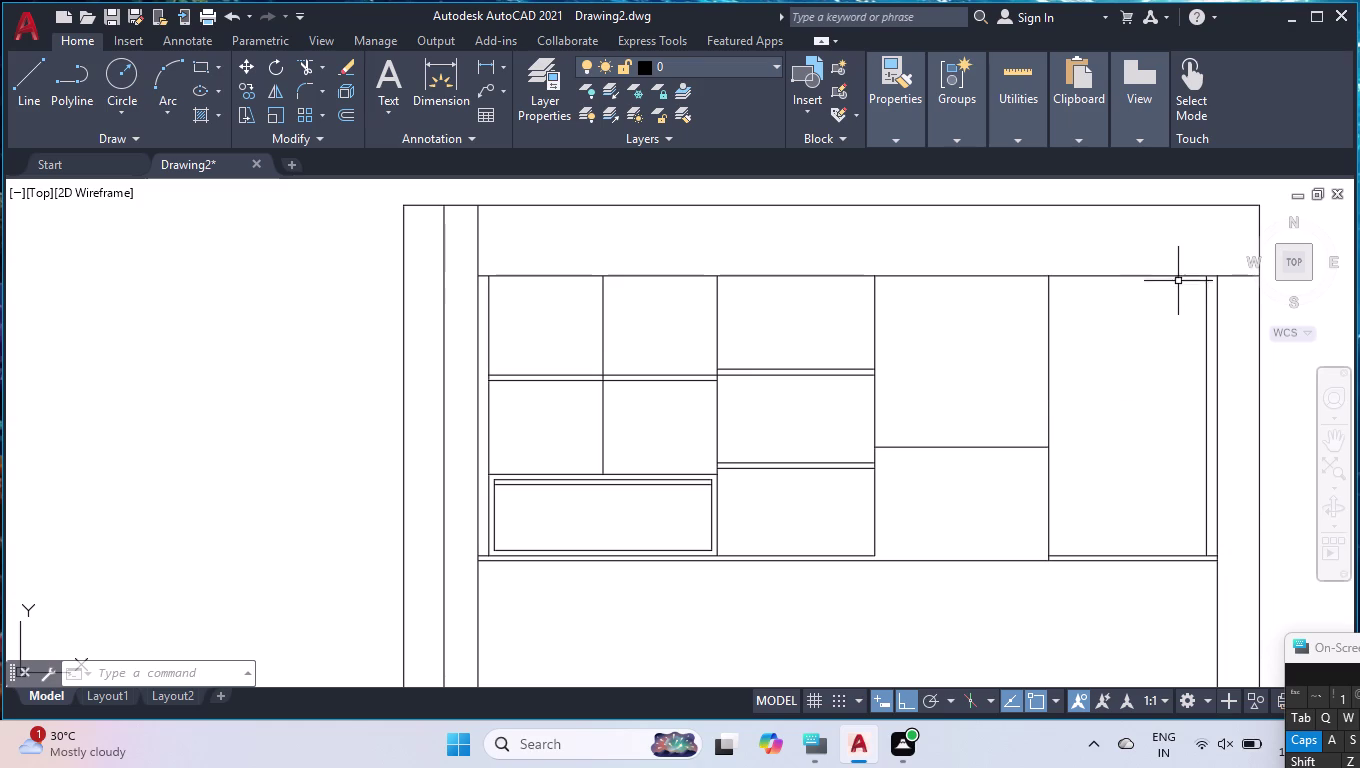
Split the right compartment's top line at a single point with BREAKATPOINT.
text(BR)
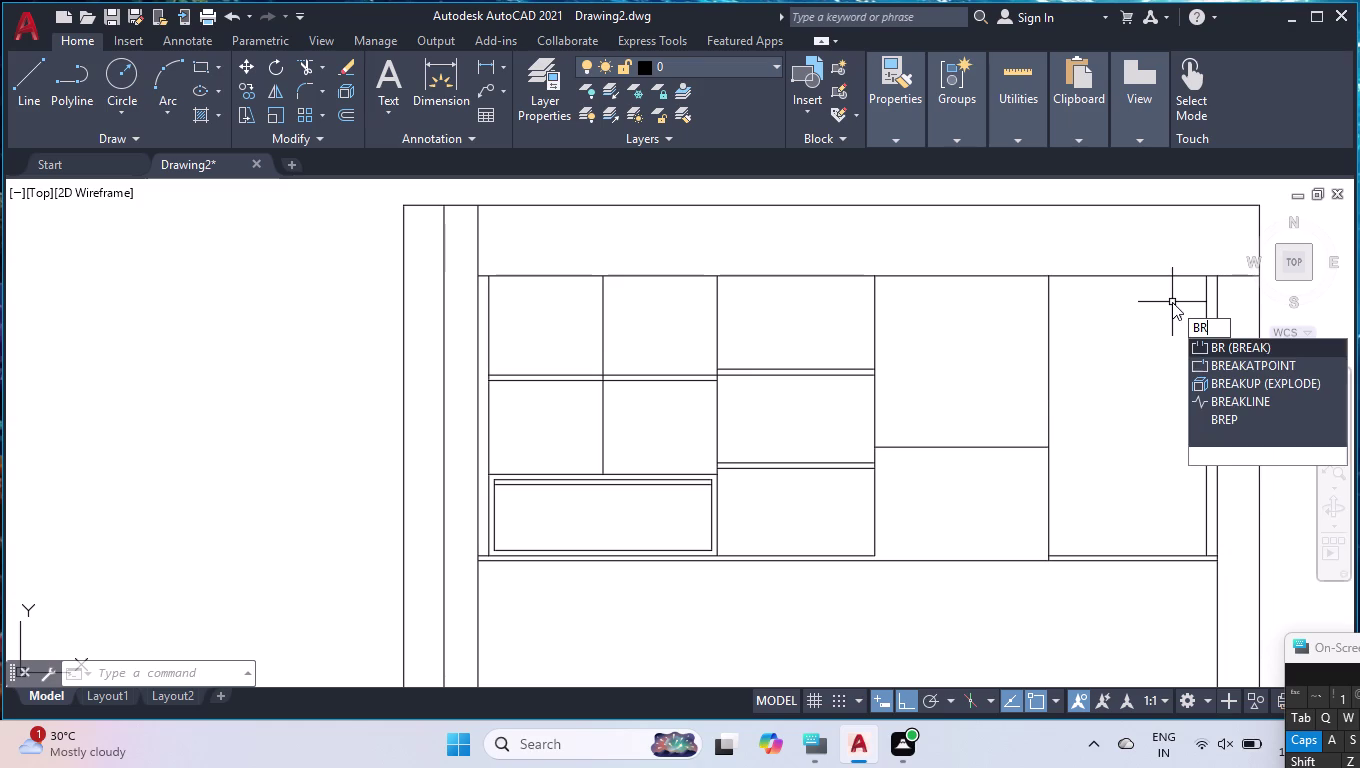
click(1199, 358)
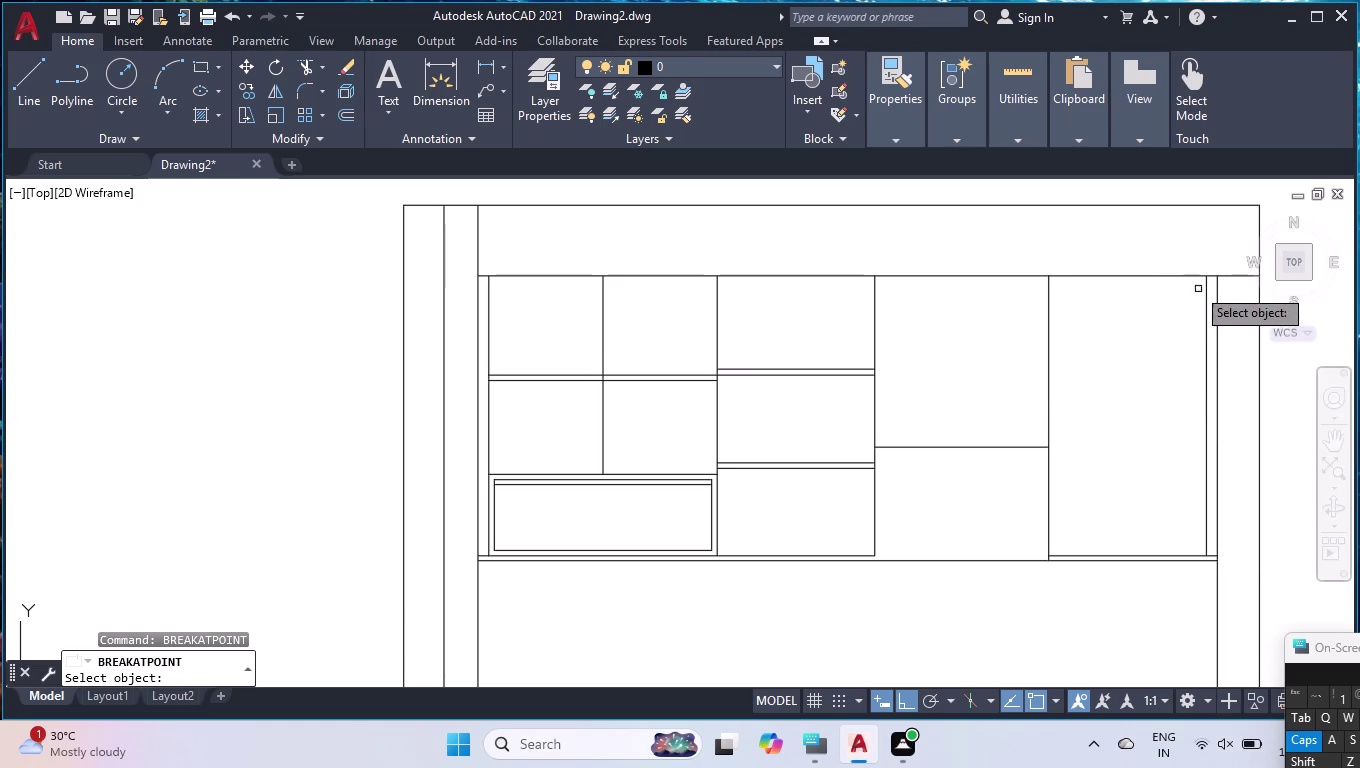
click(1193, 277)
click(1210, 273)
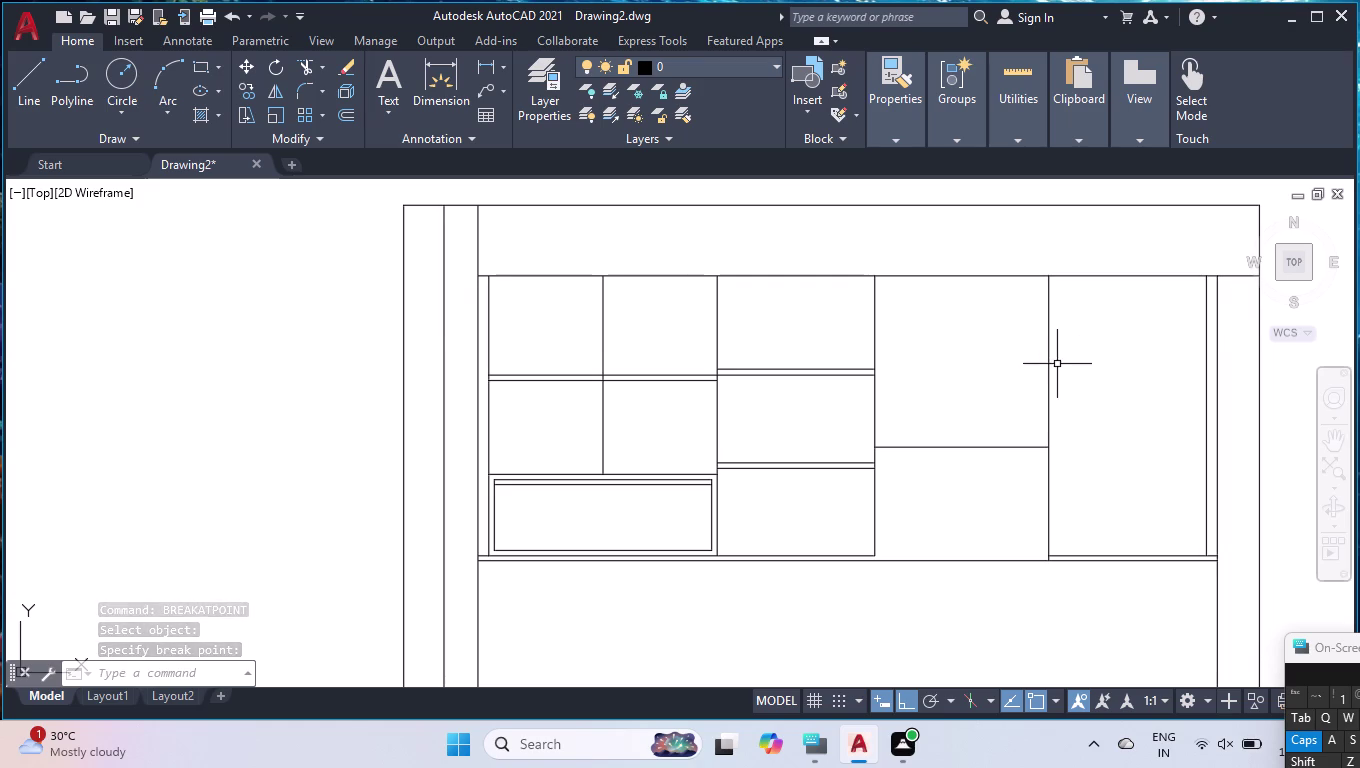
Split the compartment's right vertical line at its bottom corner.
key(space)
click(1190, 555)
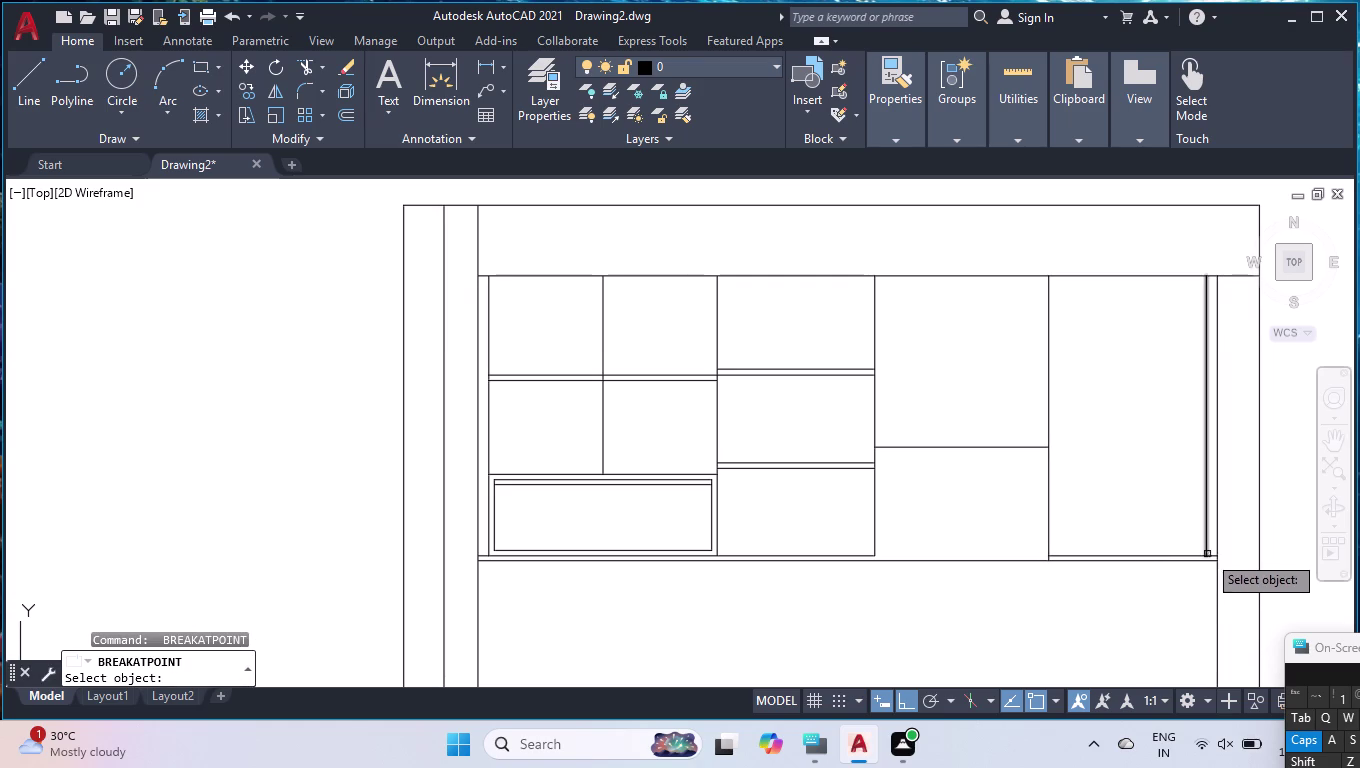
click(1185, 554)
click(1207, 557)
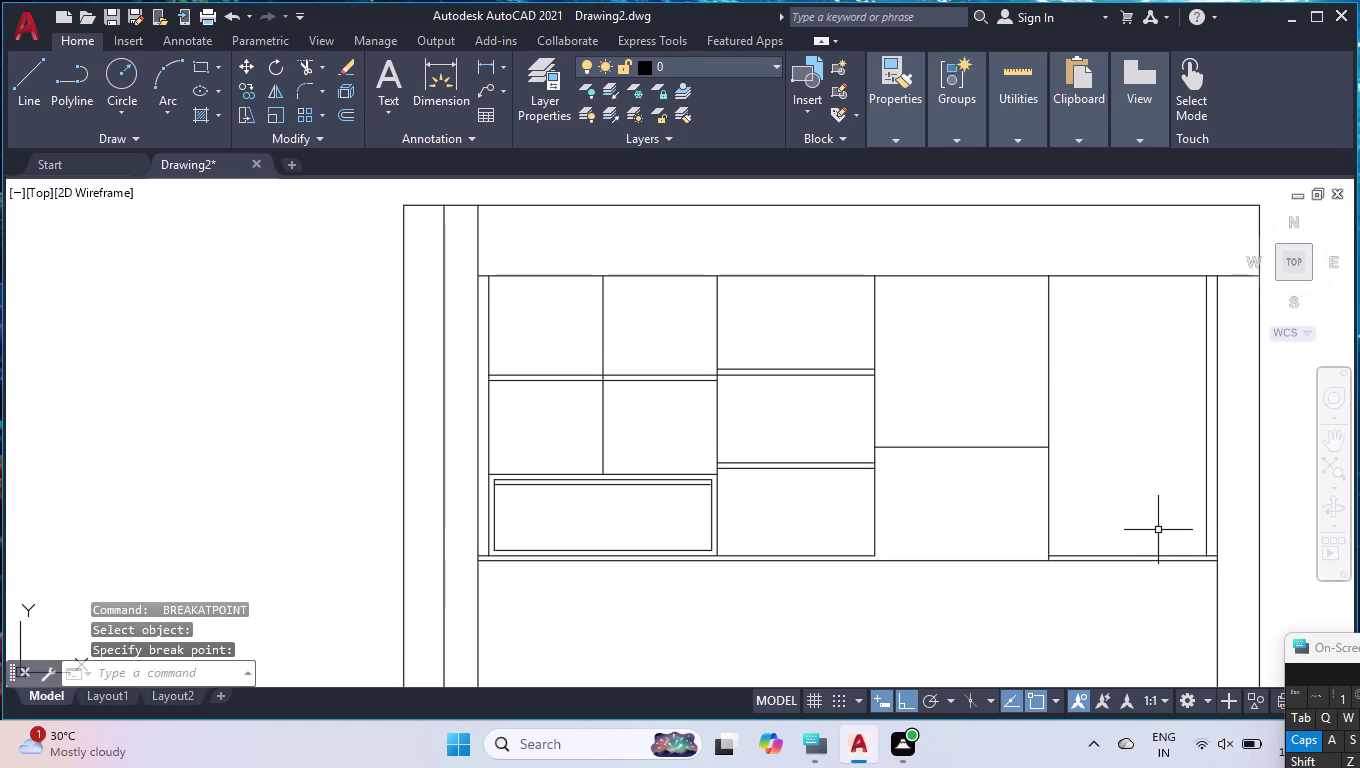
text(OFF)
key(Return)
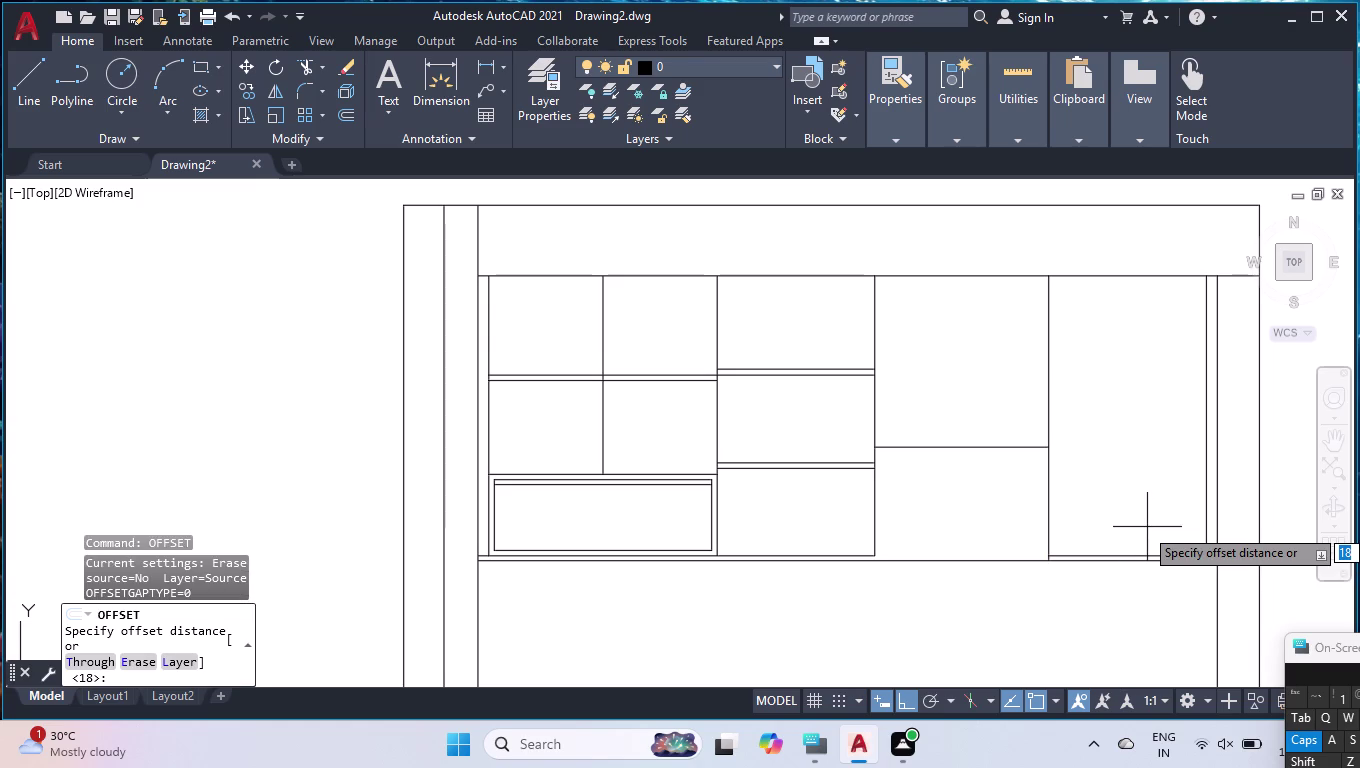
key(Escape)
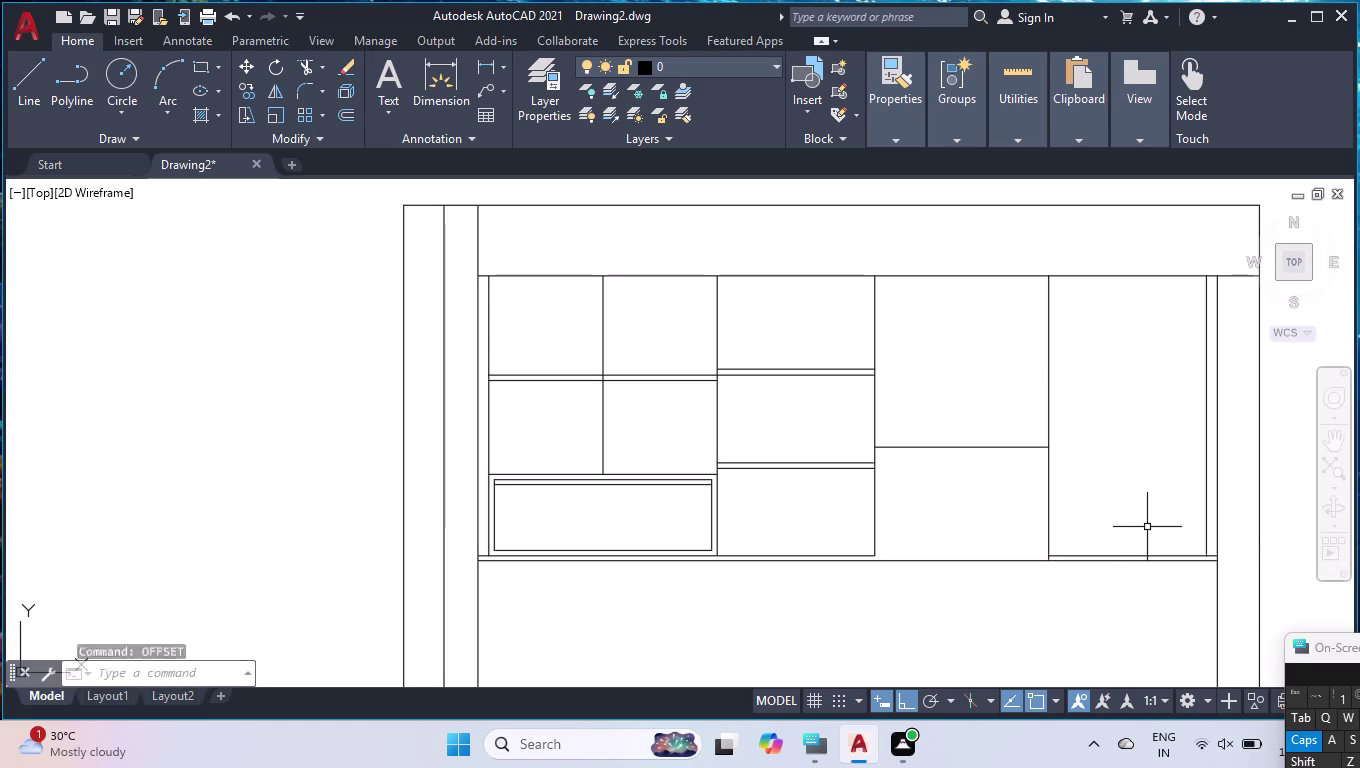
click(1134, 257)
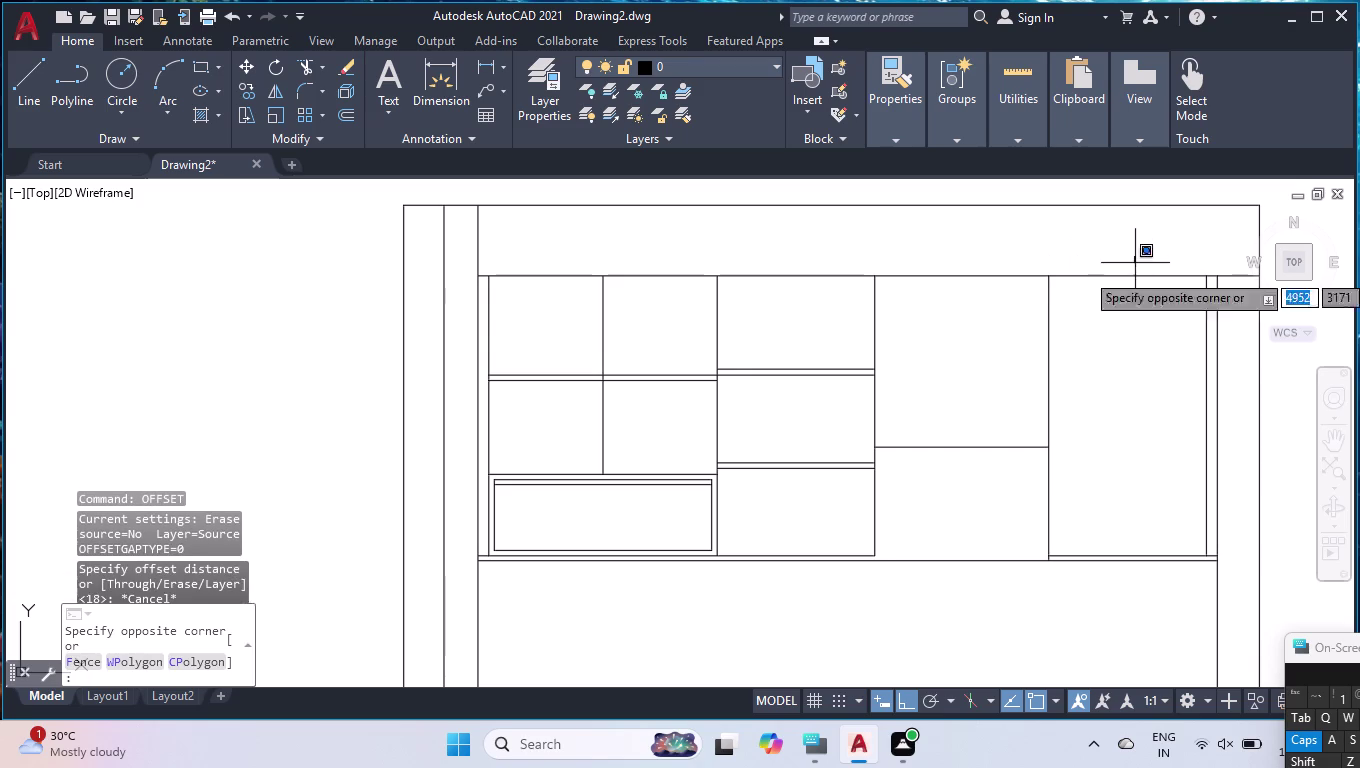
click(1077, 390)
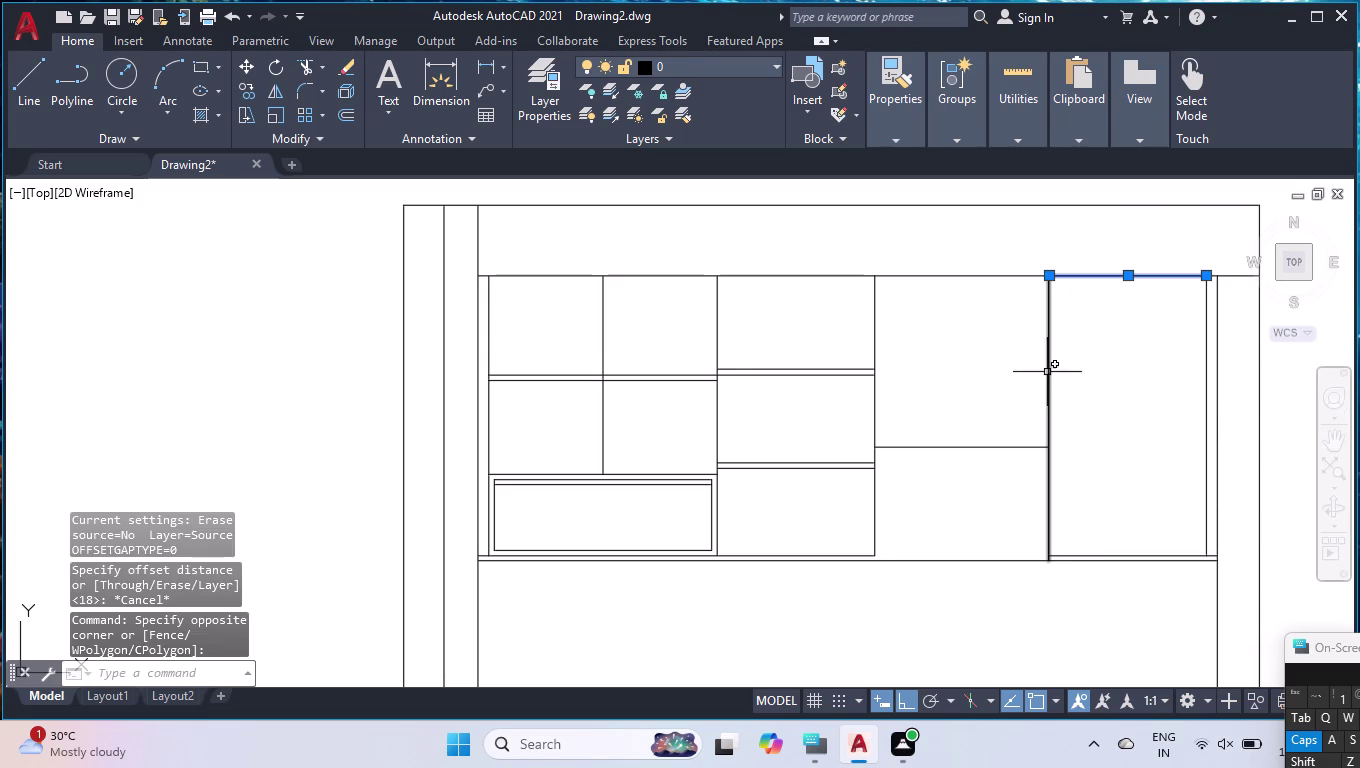
click(1049, 370)
click(1208, 358)
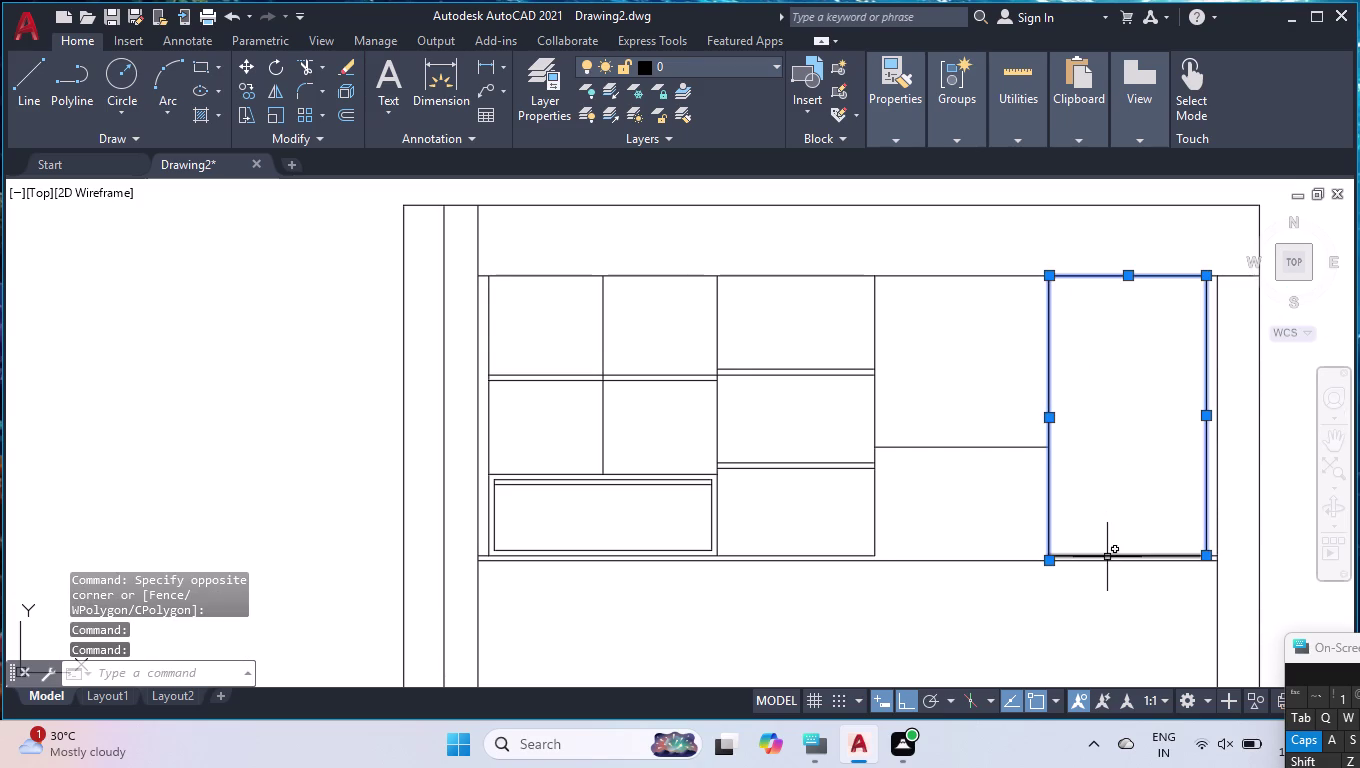
click(1107, 557)
scroll(up, 3)
scroll(down, 3)
scroll(up, 3)
scroll(down, 3)
scroll(down, 3)
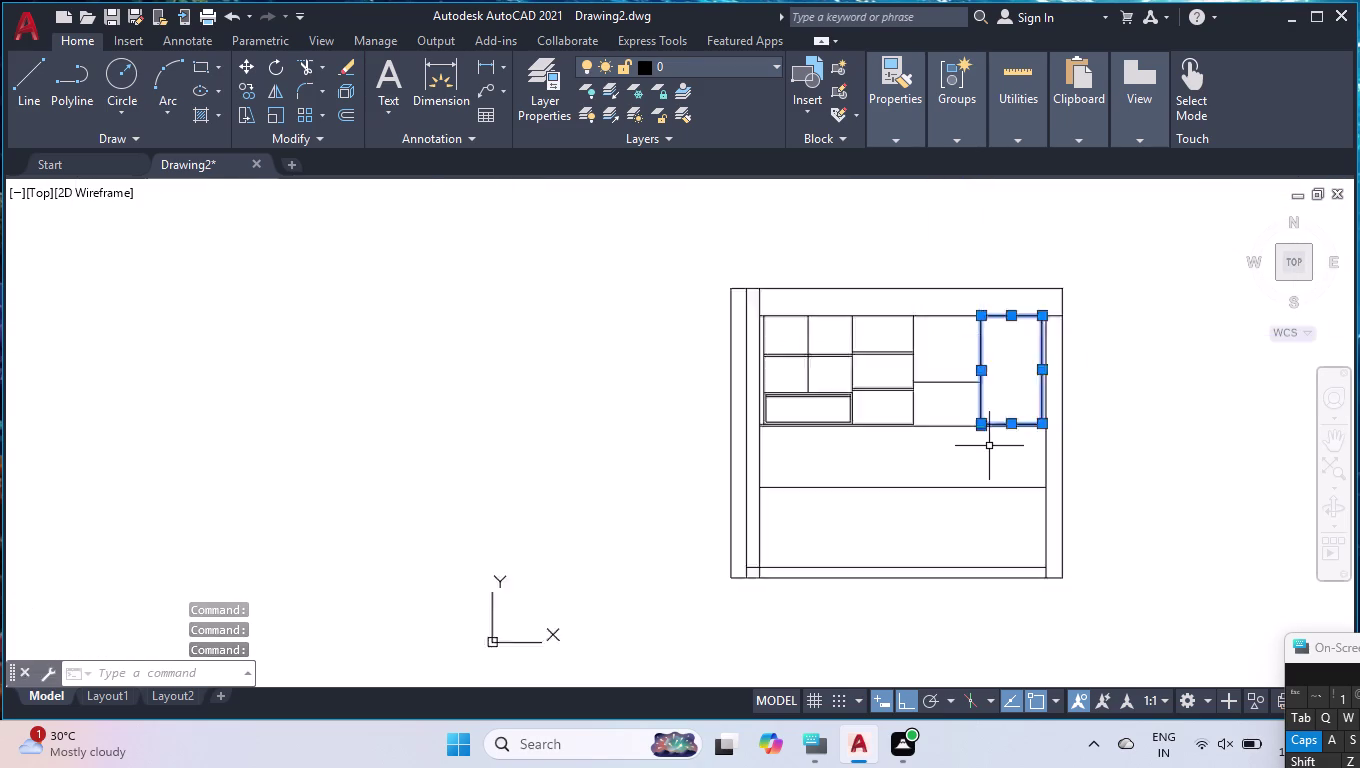
scroll(up, 3)
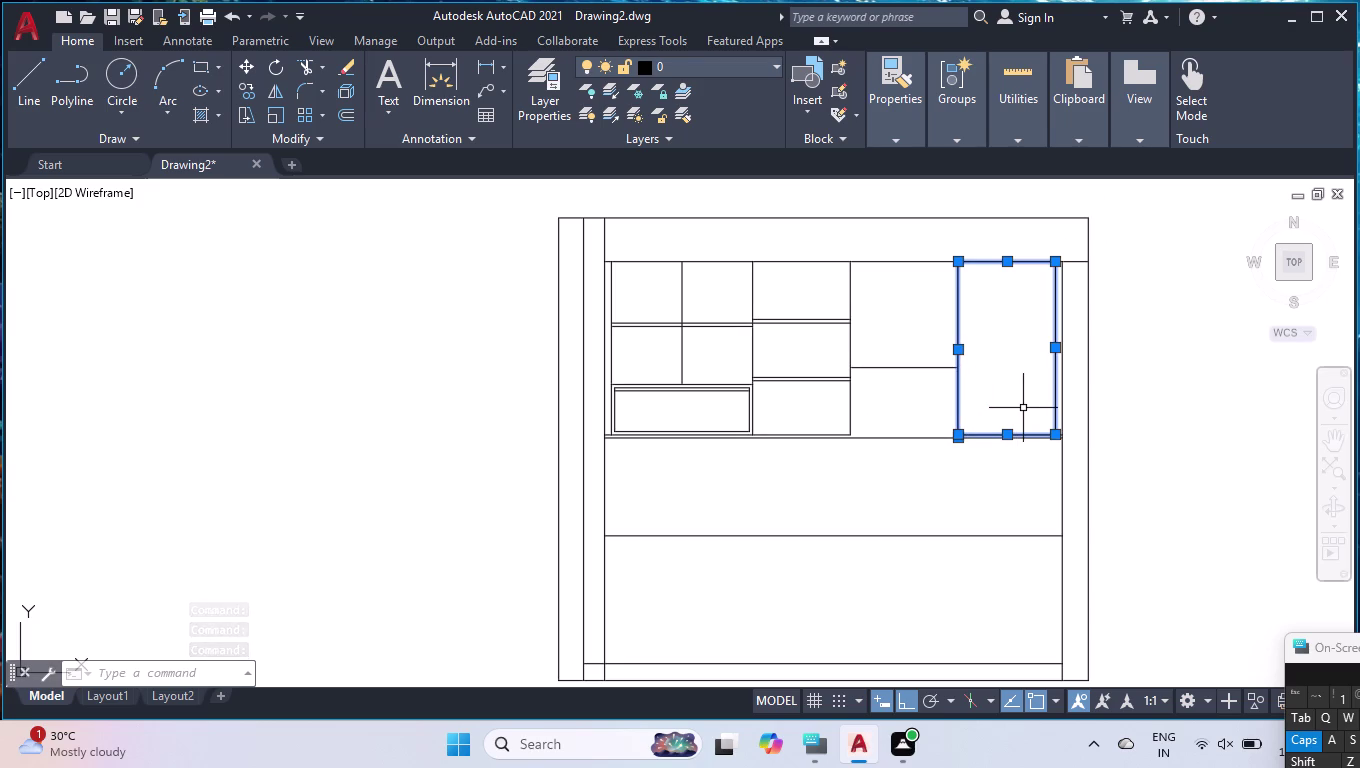
key(Escape)
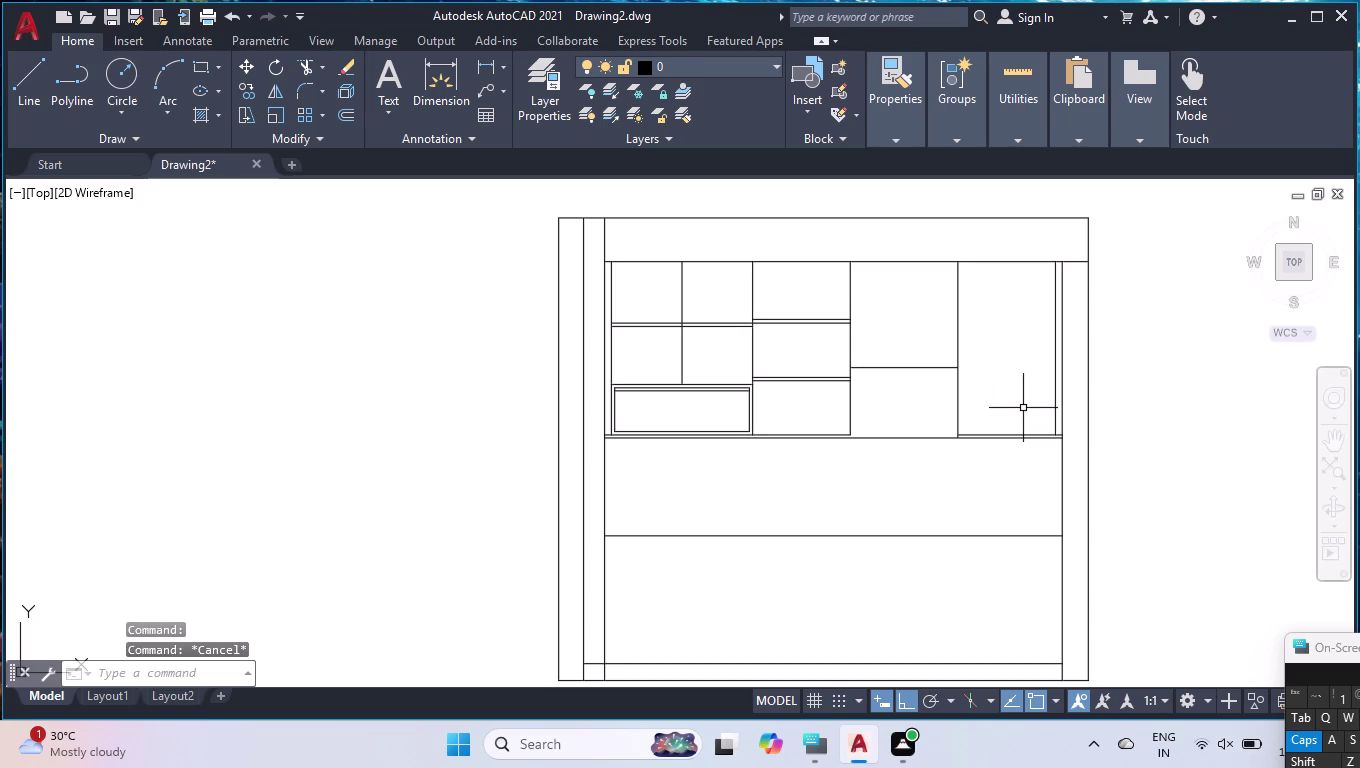
scroll(up, 3)
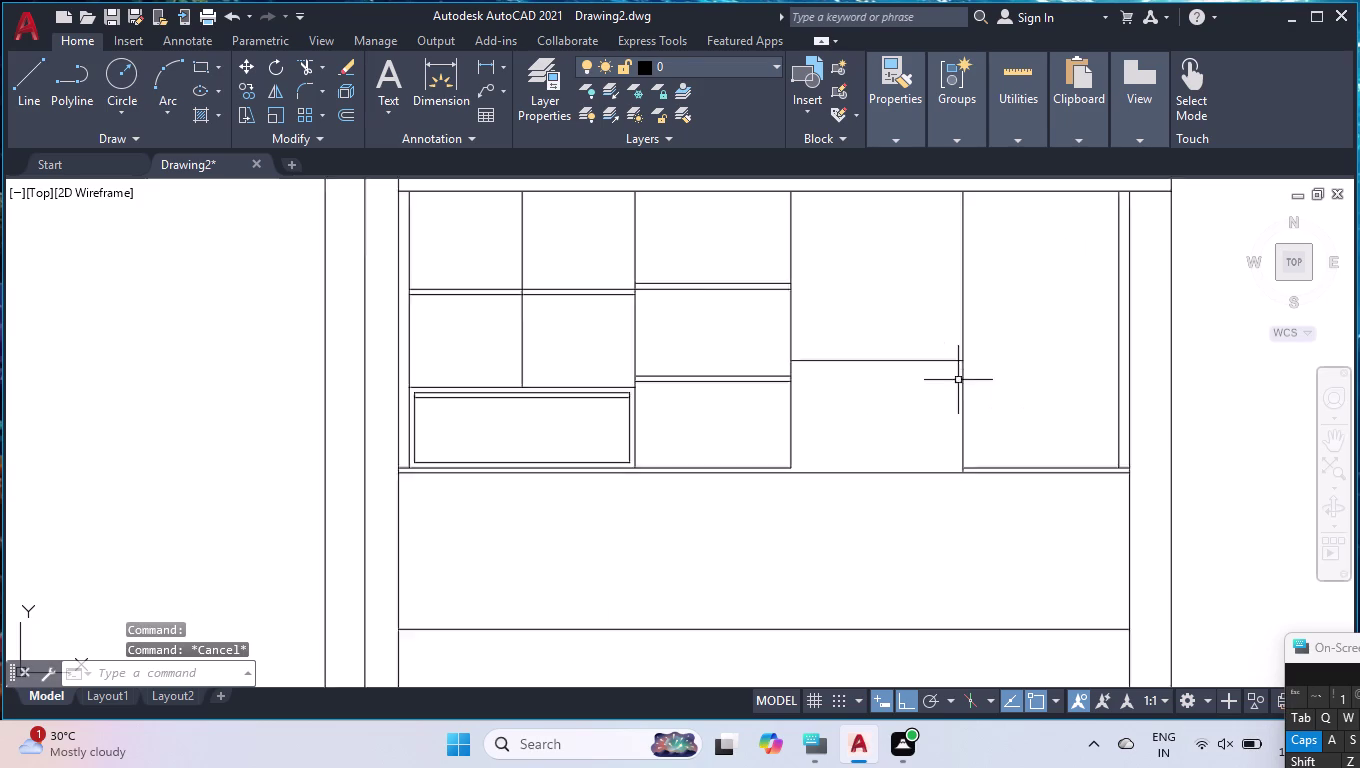
scroll(up, 3)
Break the compartment's left edge at the bottom corner, then undo the gap break.
text(B)
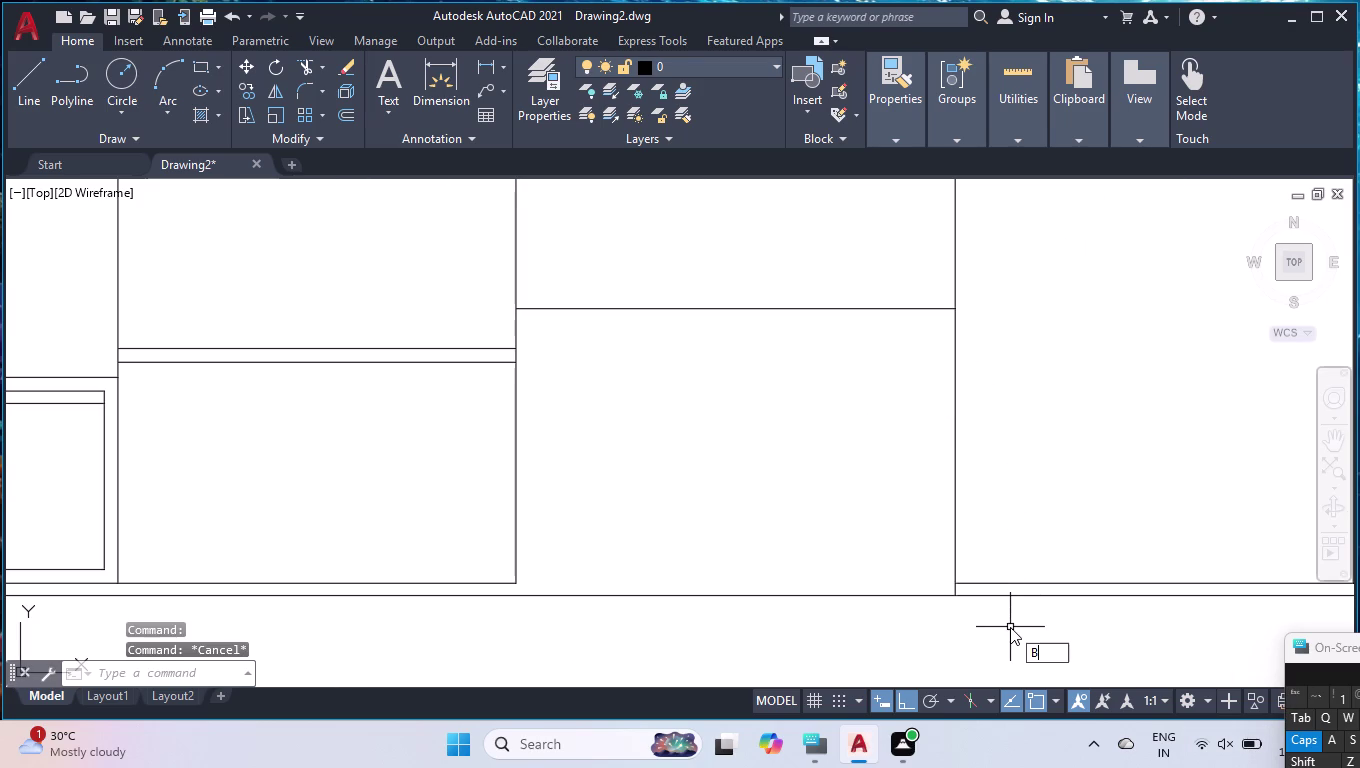
text(R)
key(Return)
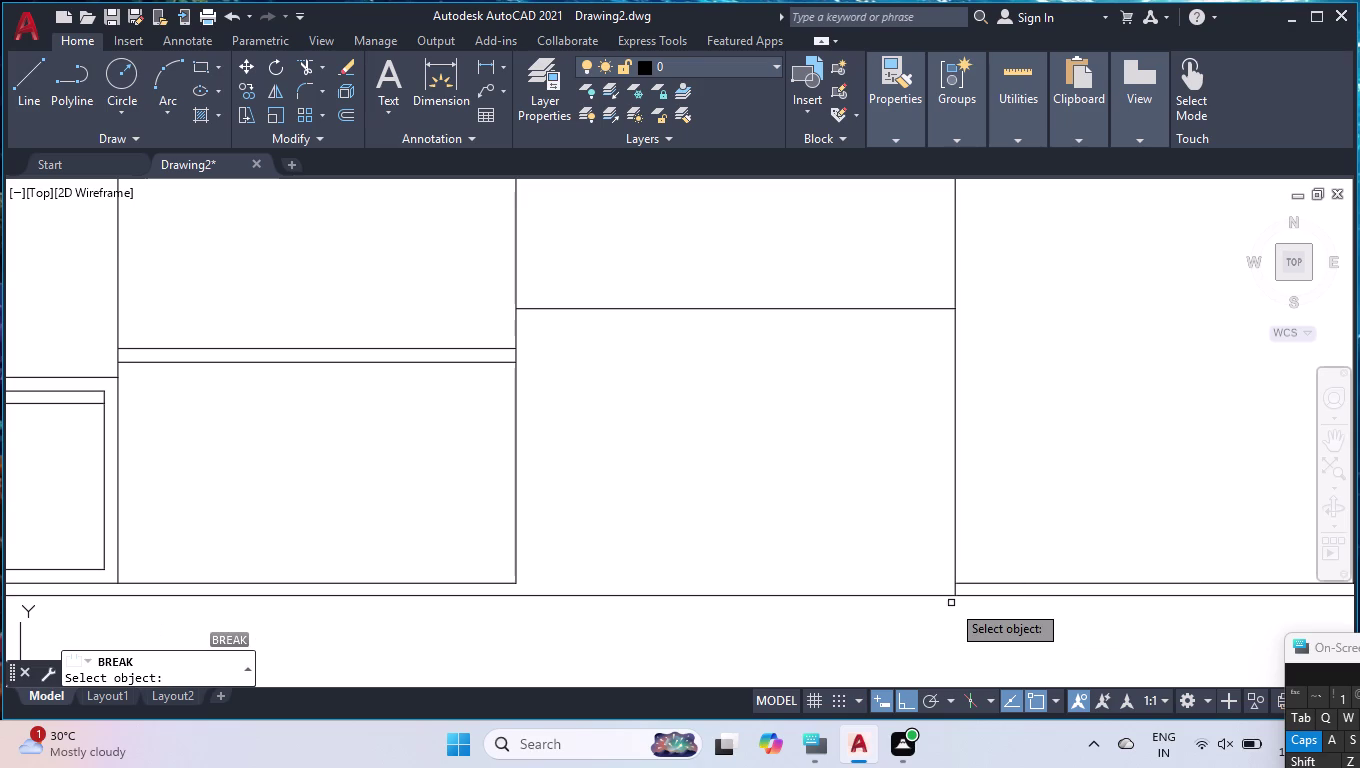
click(953, 553)
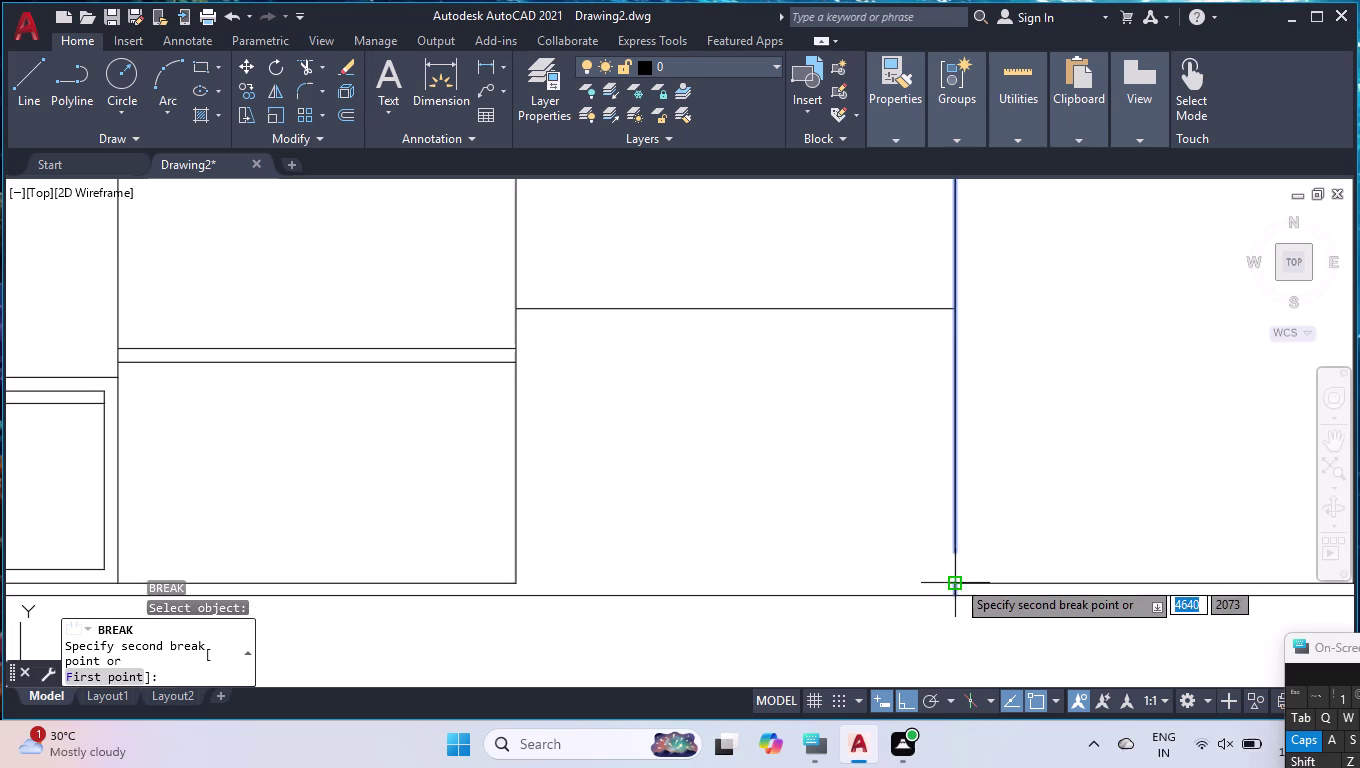
click(956, 579)
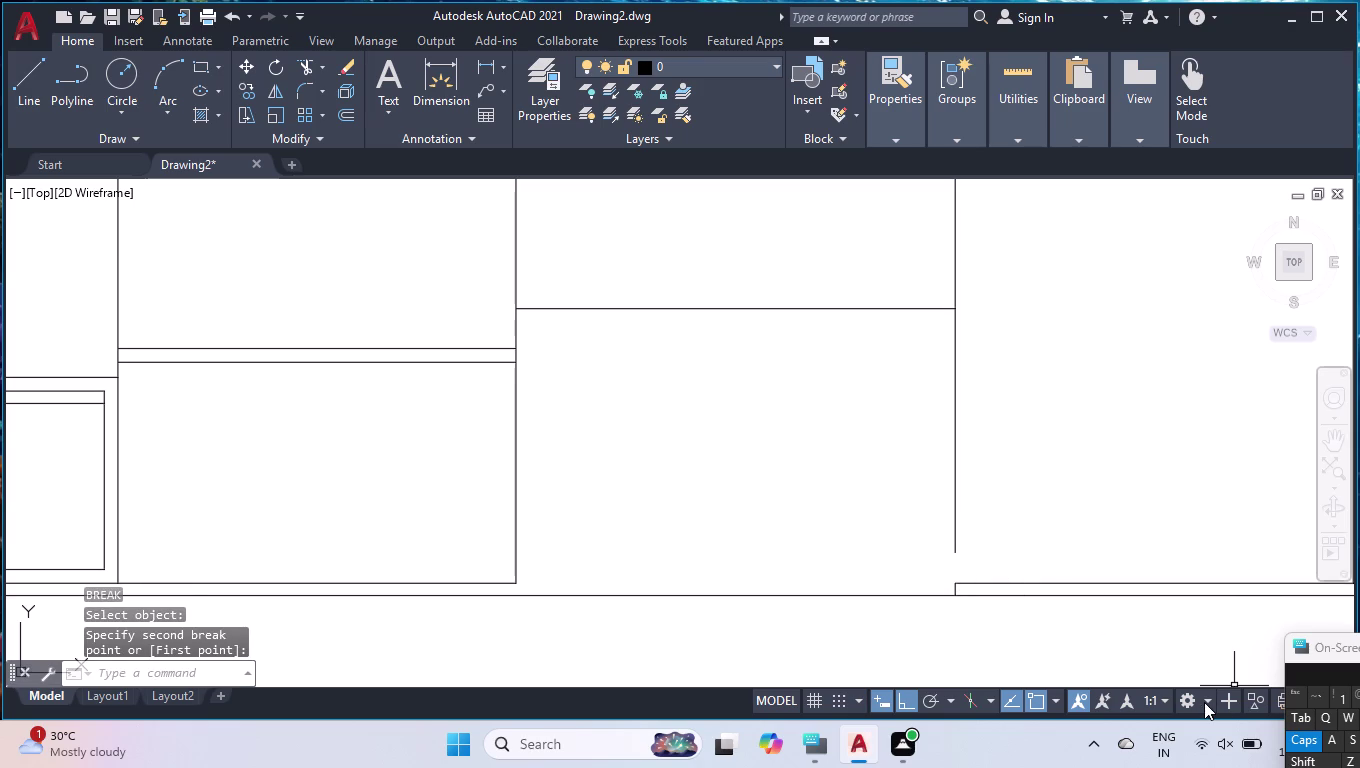
key(u)
key(Return)
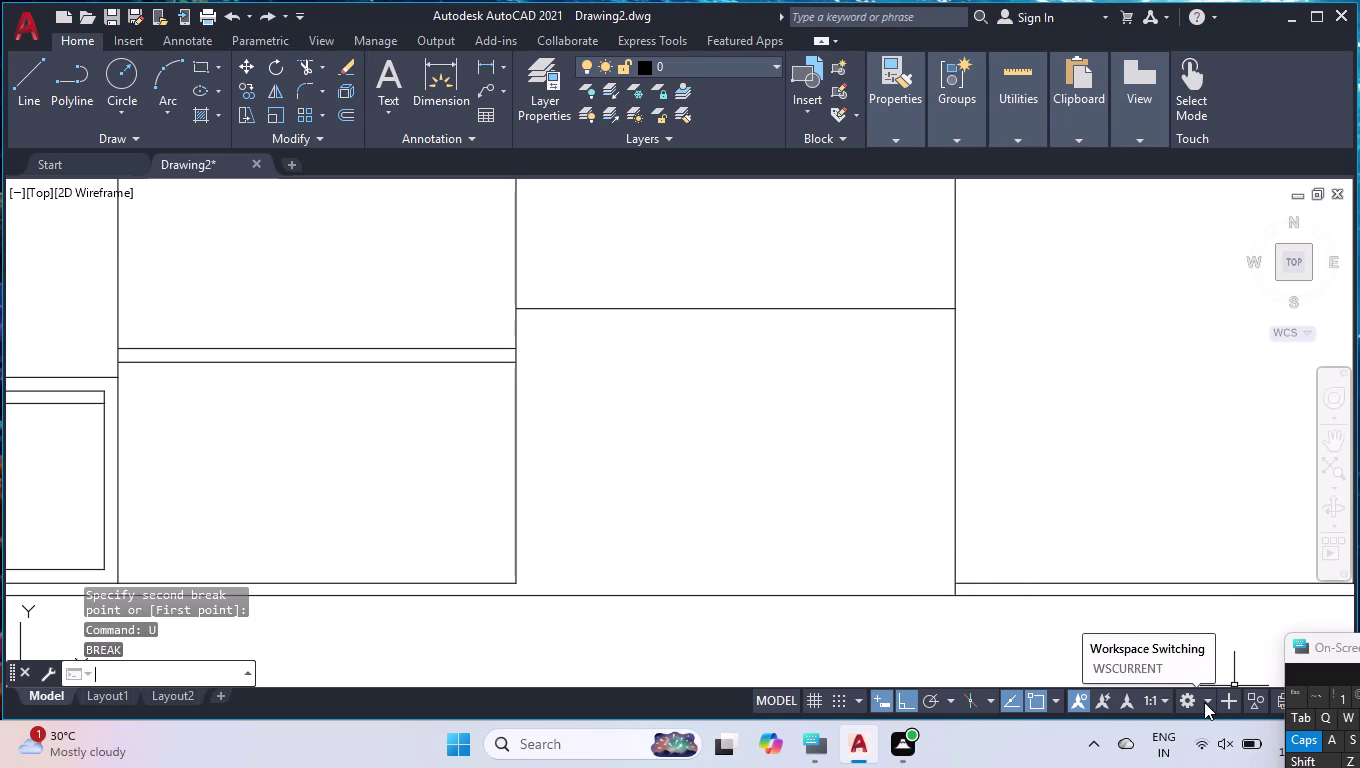
Split the left edge at its bottom corner using BREAKATPOINT.
text(BR)
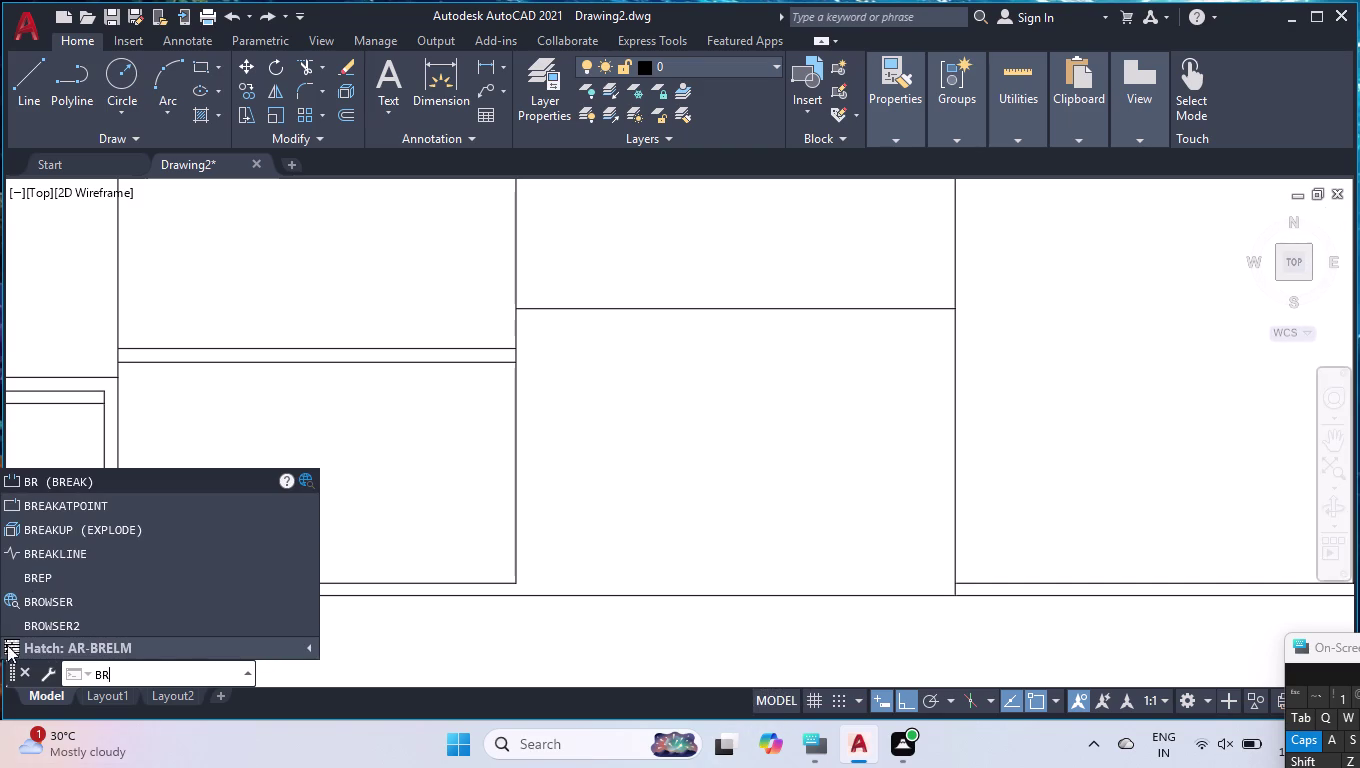
click(78, 509)
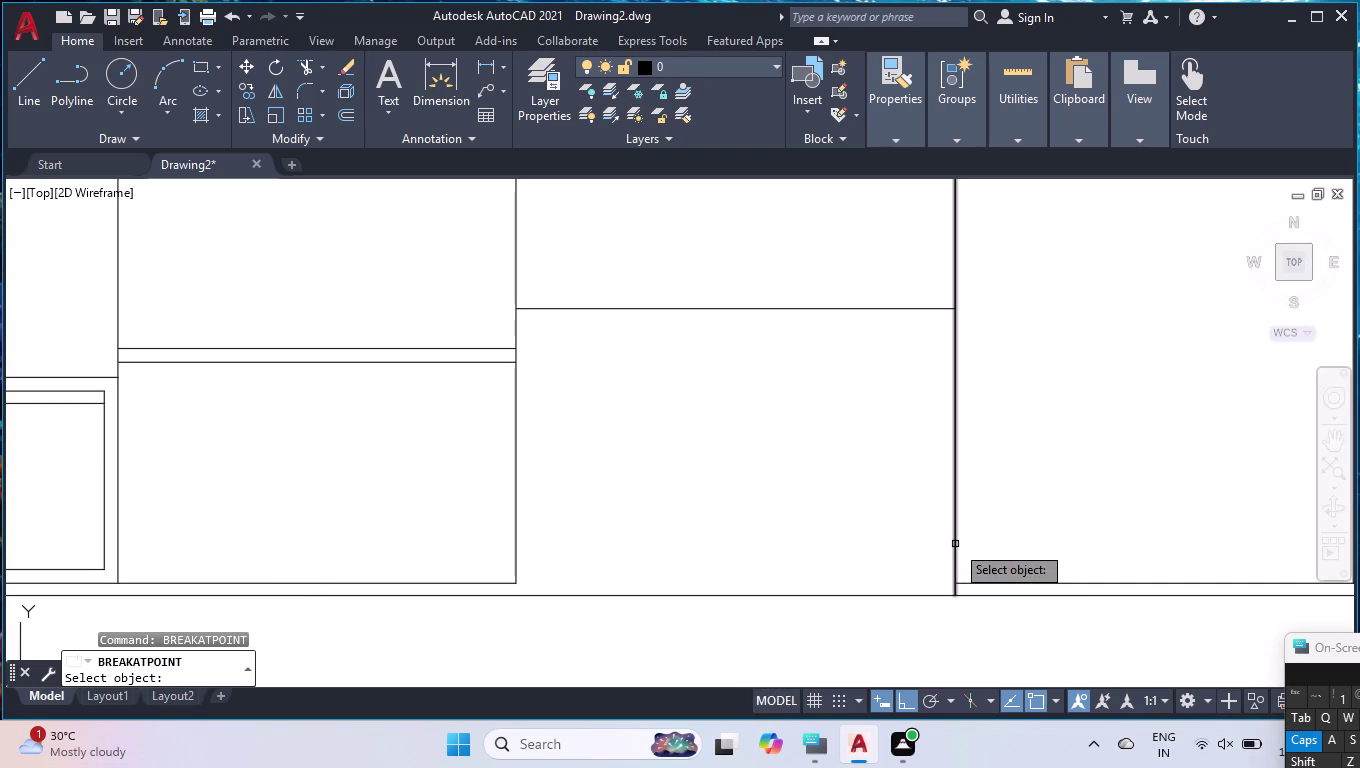
click(955, 544)
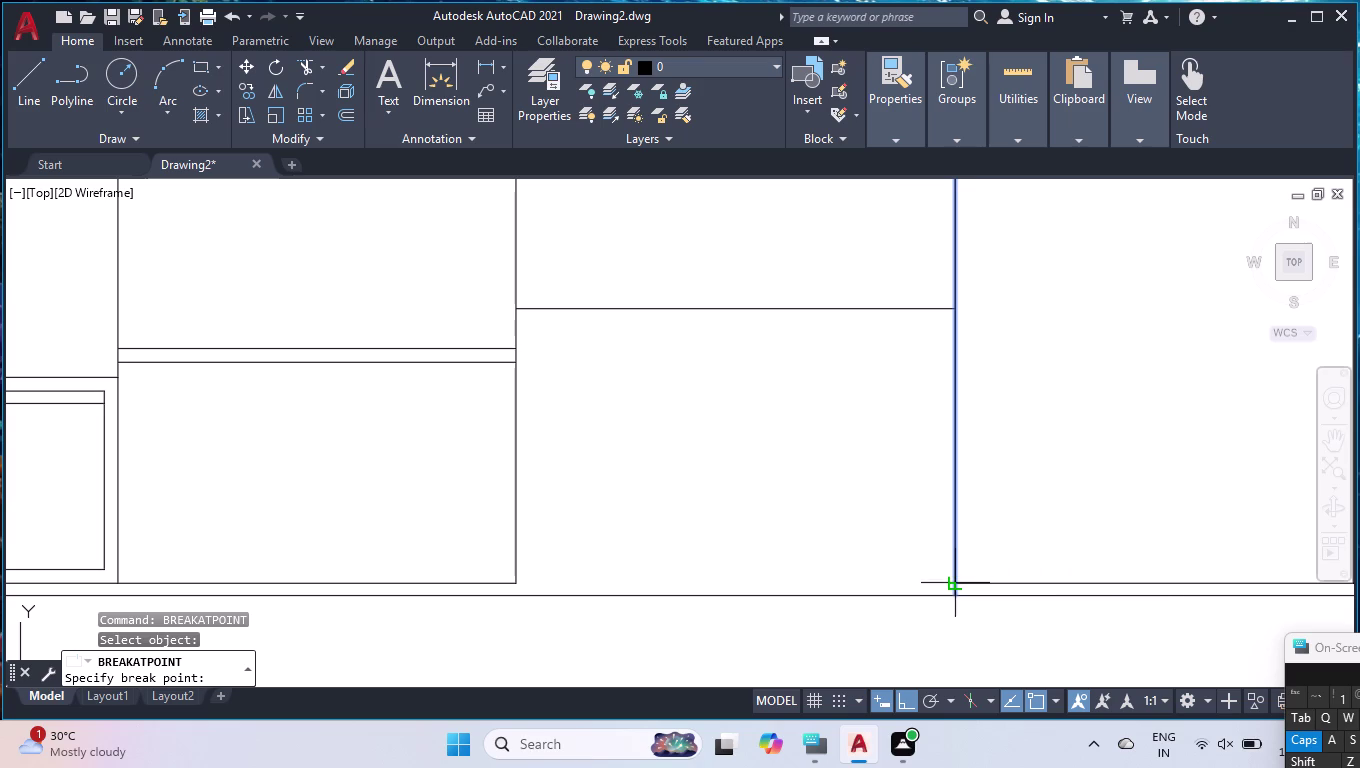
click(954, 578)
scroll(down, 3)
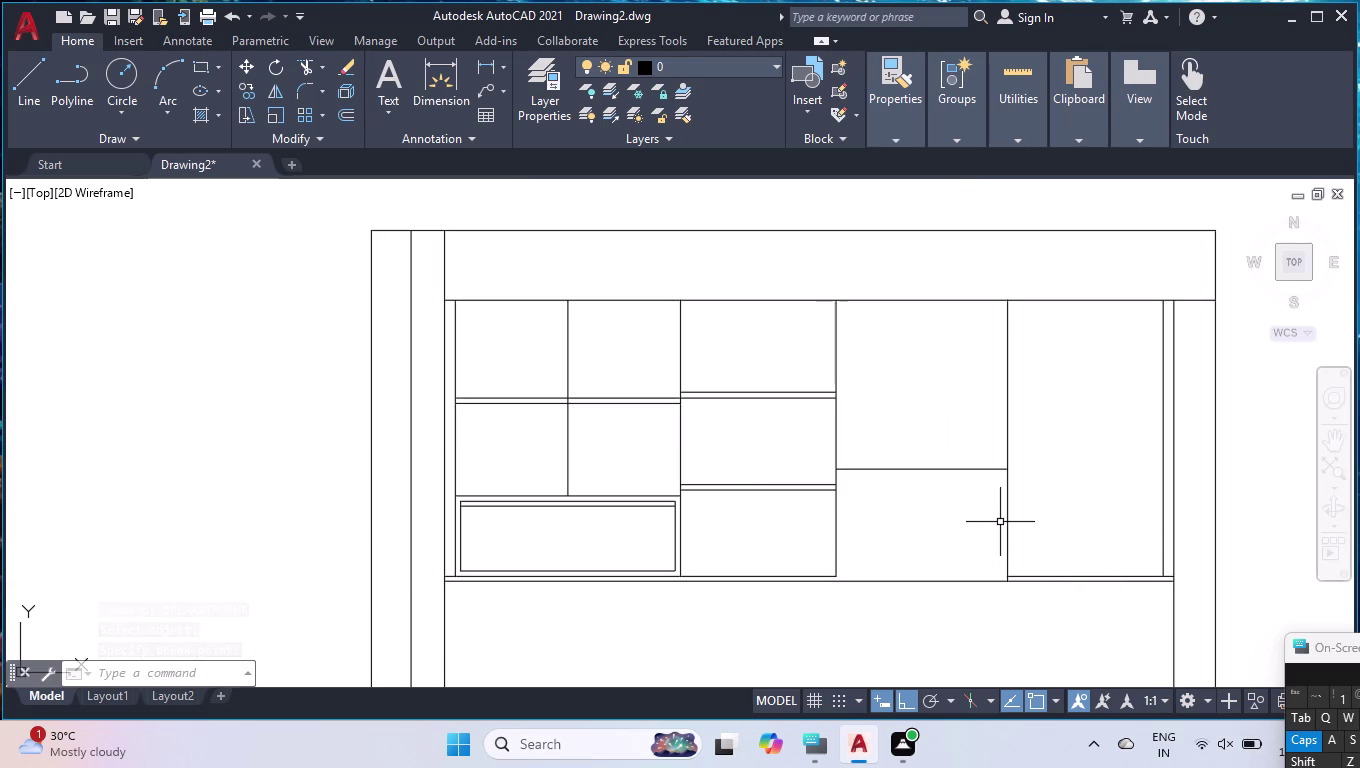
Start JOIN after fixing a mistyped command and pick the first compartment edges.
text(OFF)
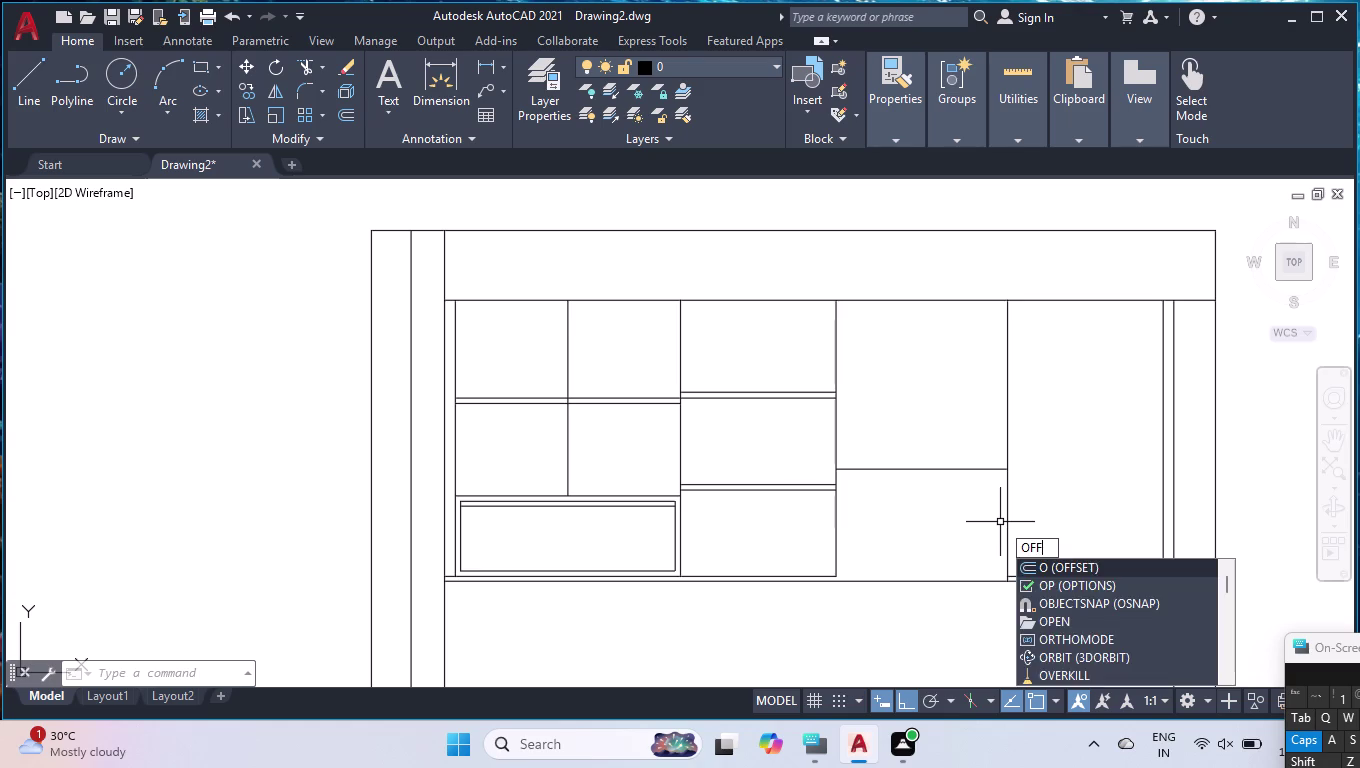
key(BackSpace)
key(BackSpace)
key(BackSpace)
key(j)
key(BackSpace)
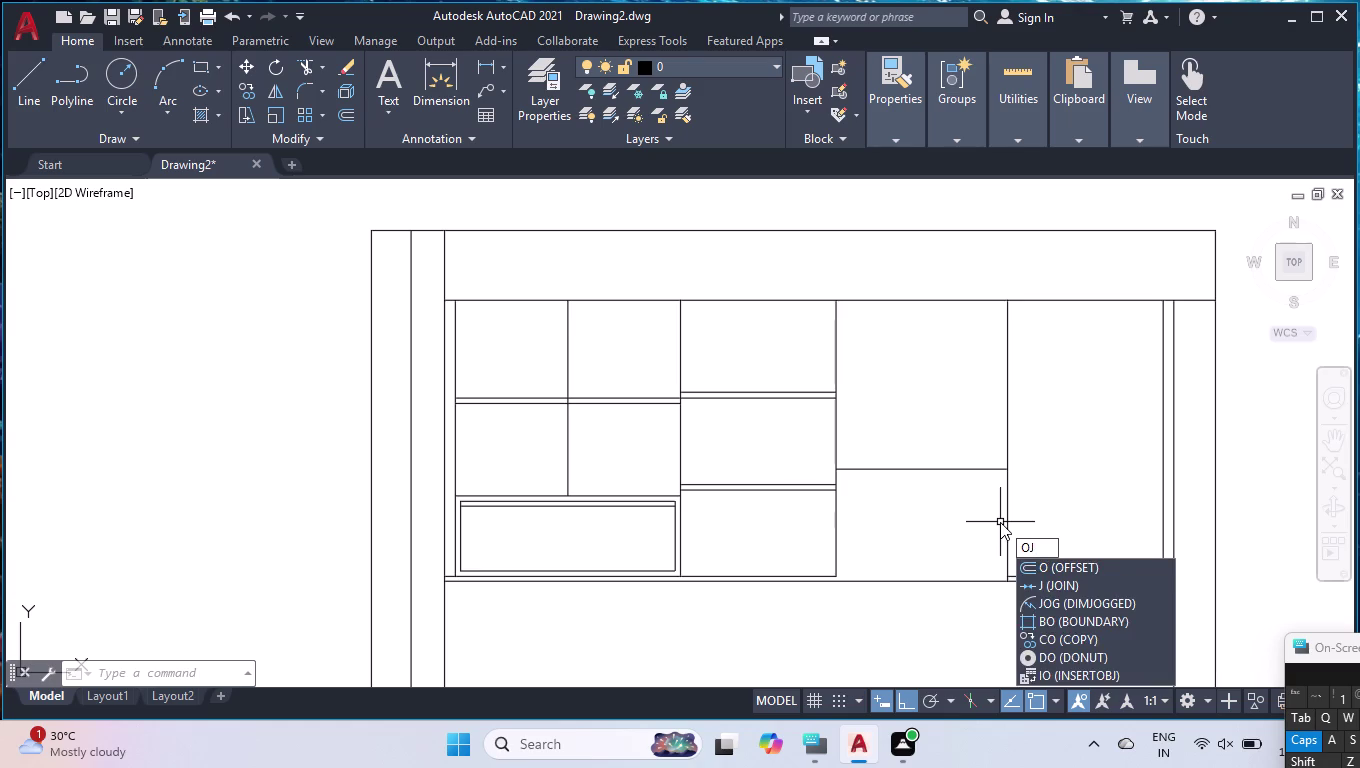
key(BackSpace)
key(j)
key(Return)
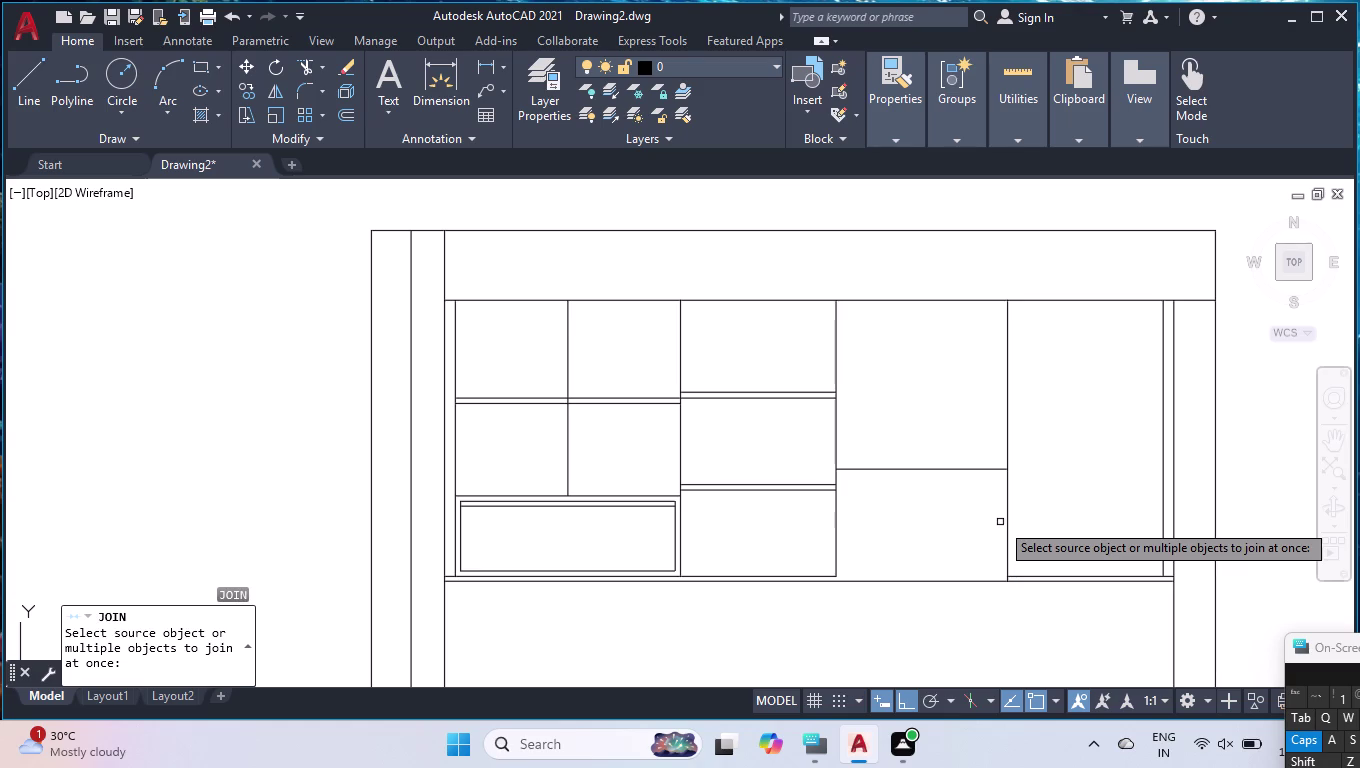
click(1010, 335)
click(1075, 286)
click(1078, 339)
Add the top and bottom edges and merge all four into one polyline.
click(1133, 278)
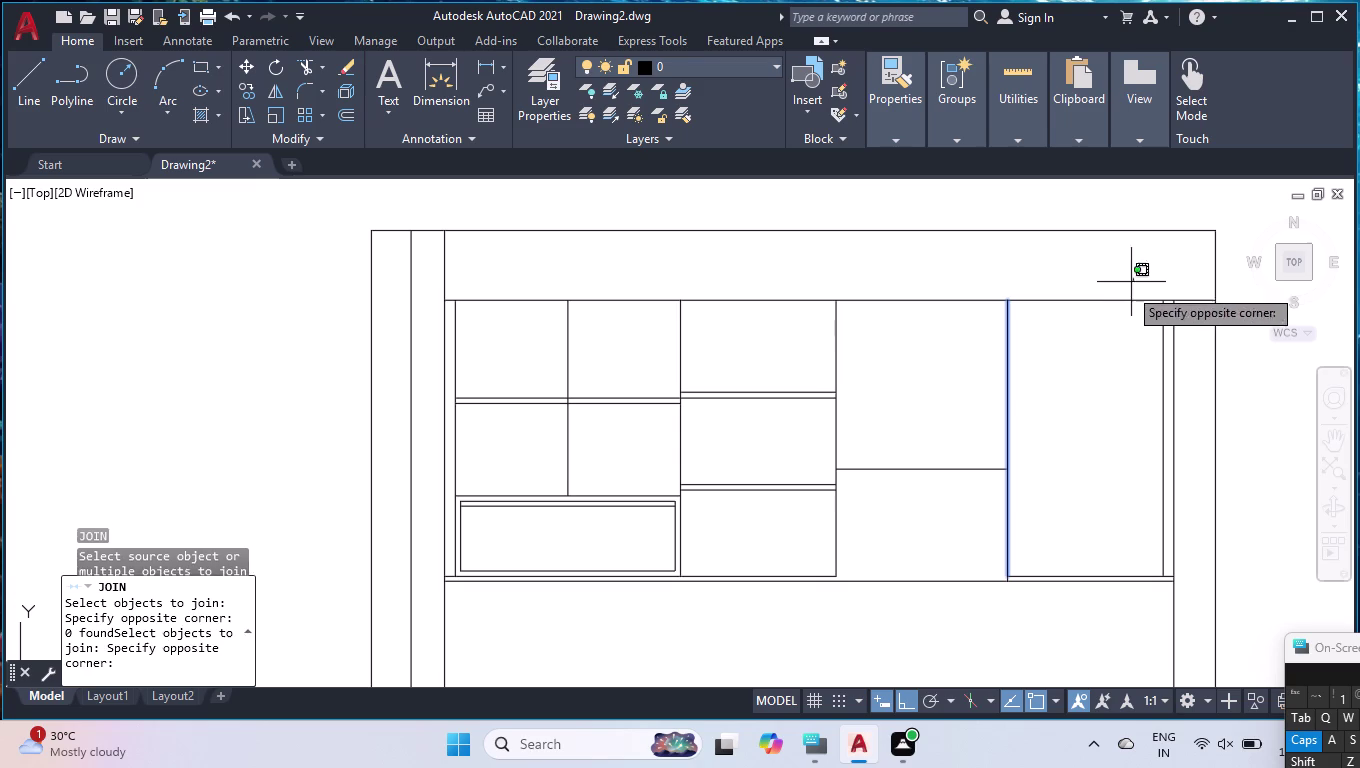
click(1093, 333)
click(1164, 368)
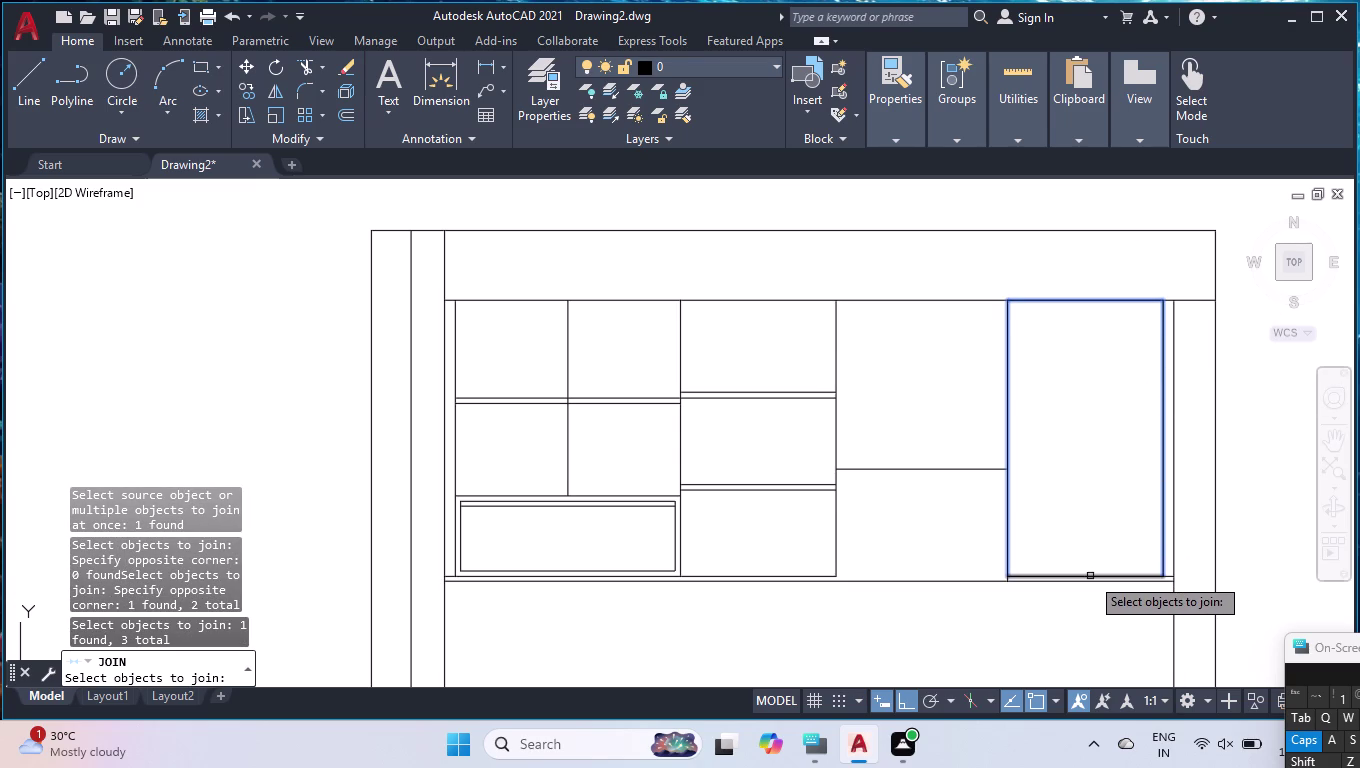
click(1090, 576)
key(Return)
text(O)
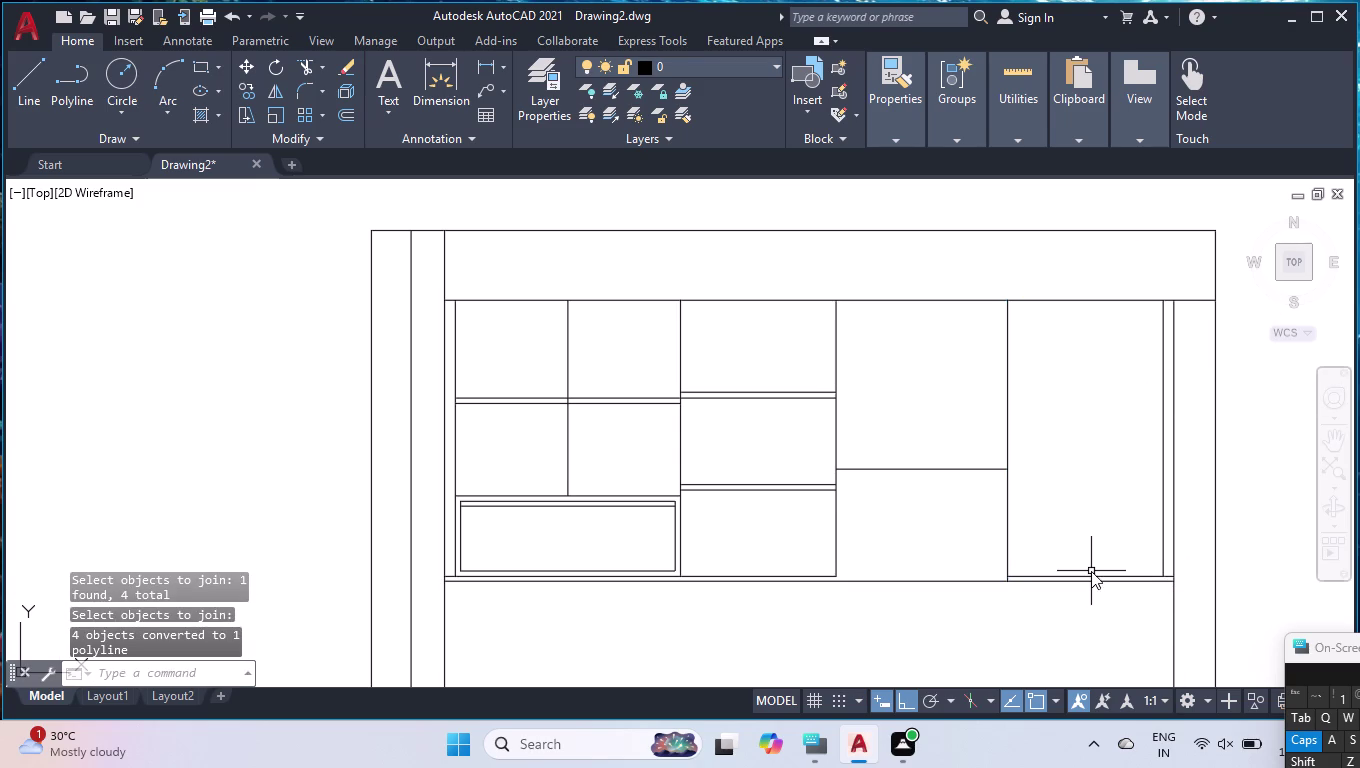
text(FF40)
key(BackSpace)
Offset the joined compartment polyline 40 units inward to create an inner outline.
key(BackSpace)
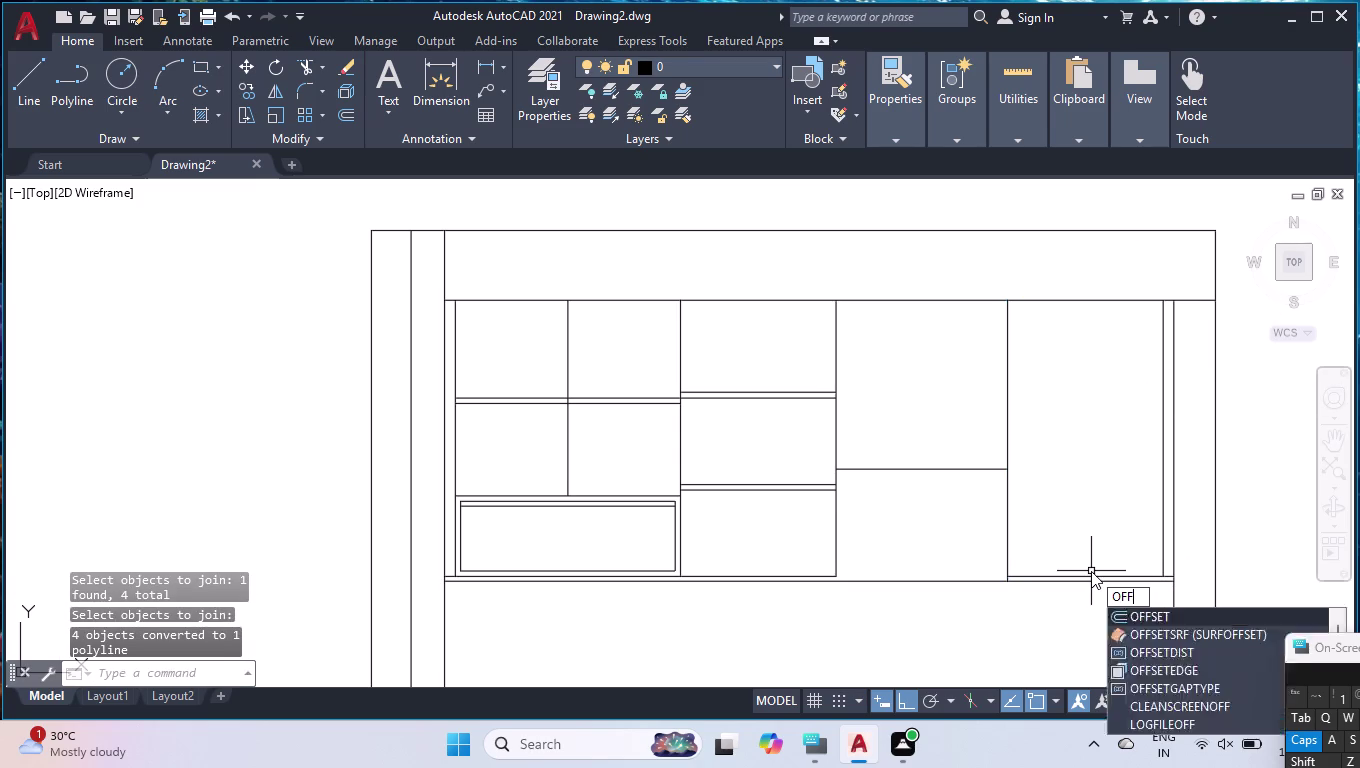
key(Return)
text(O)
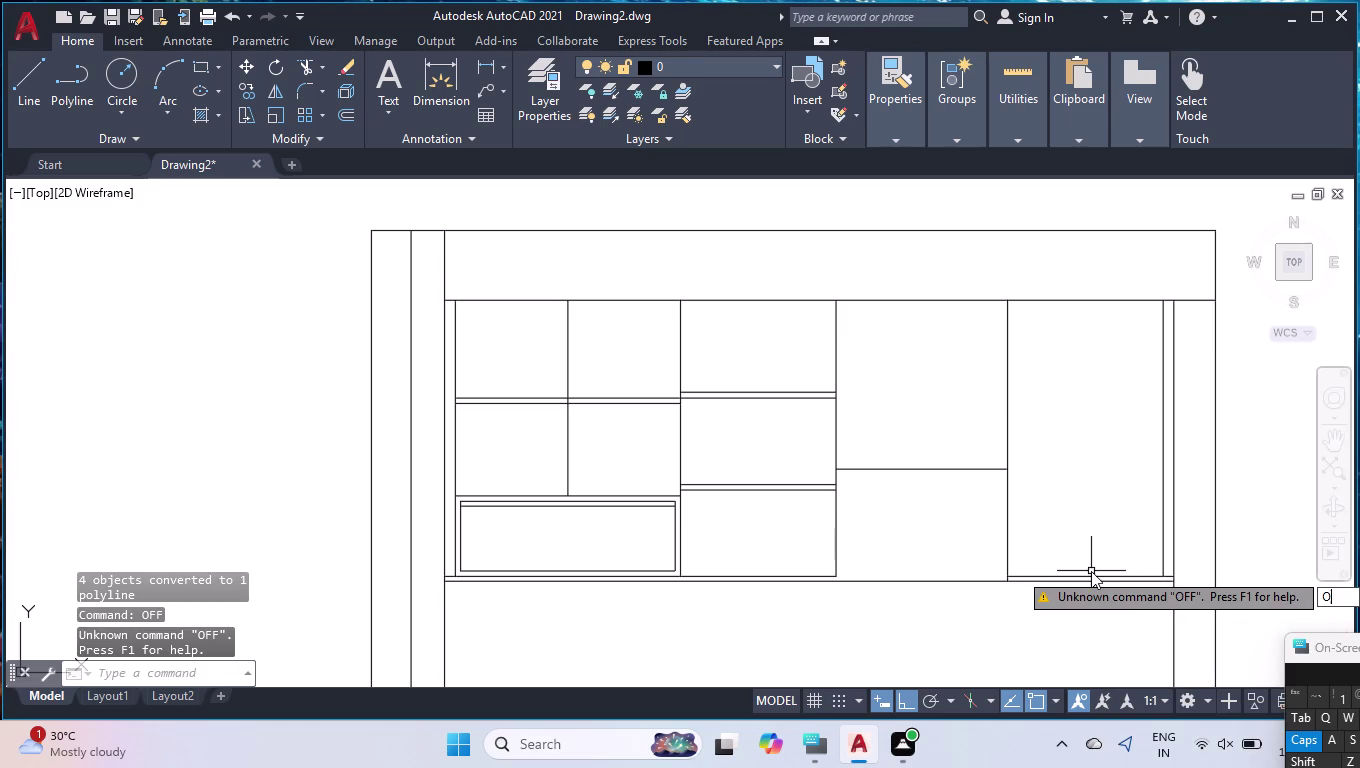
text(FF)
key(Return)
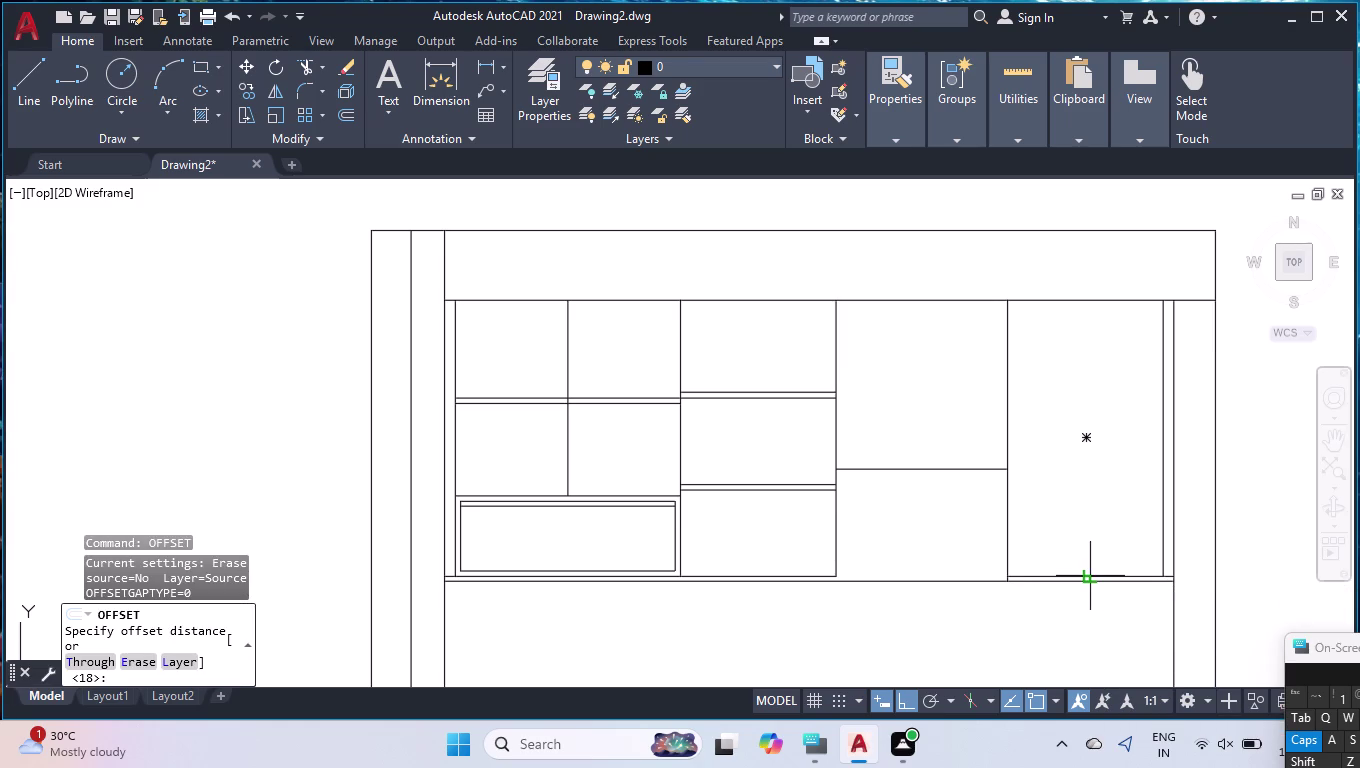
text(40)
key(Return)
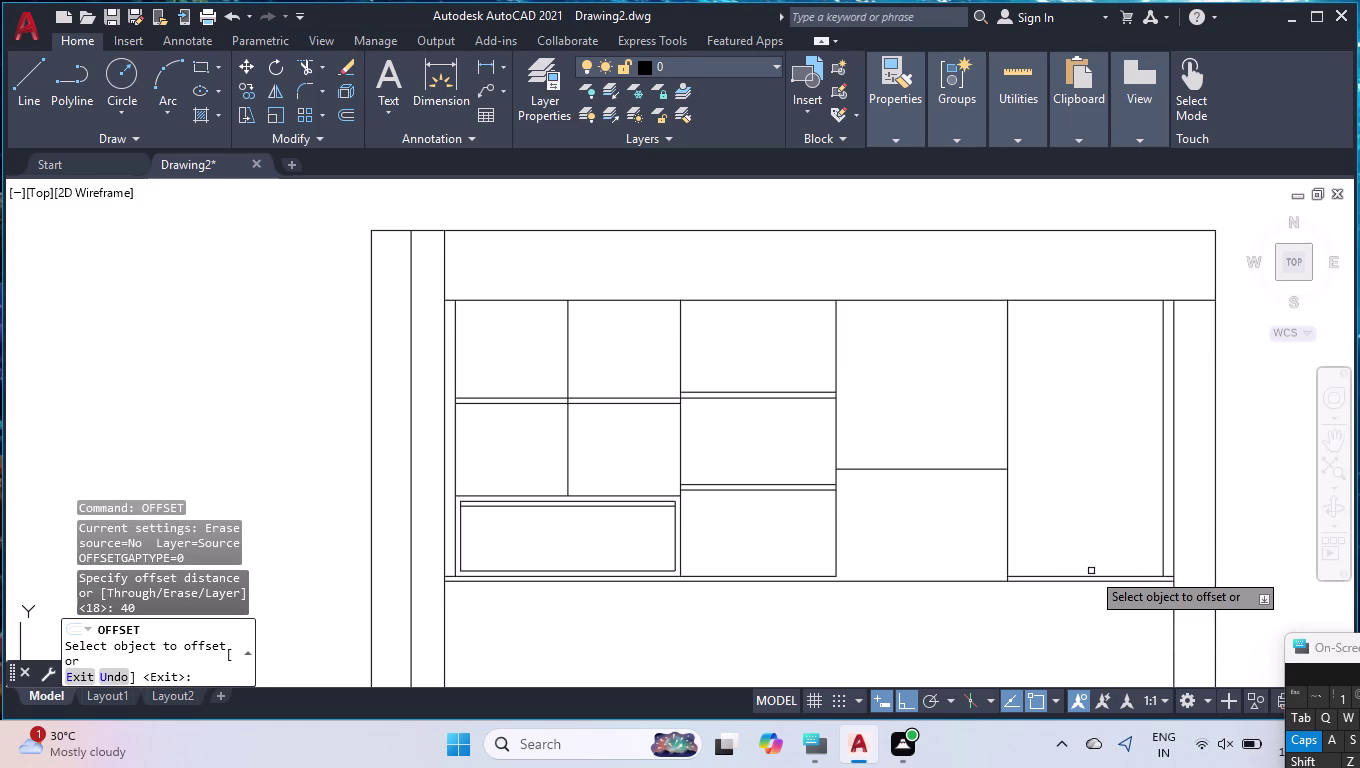
click(1008, 516)
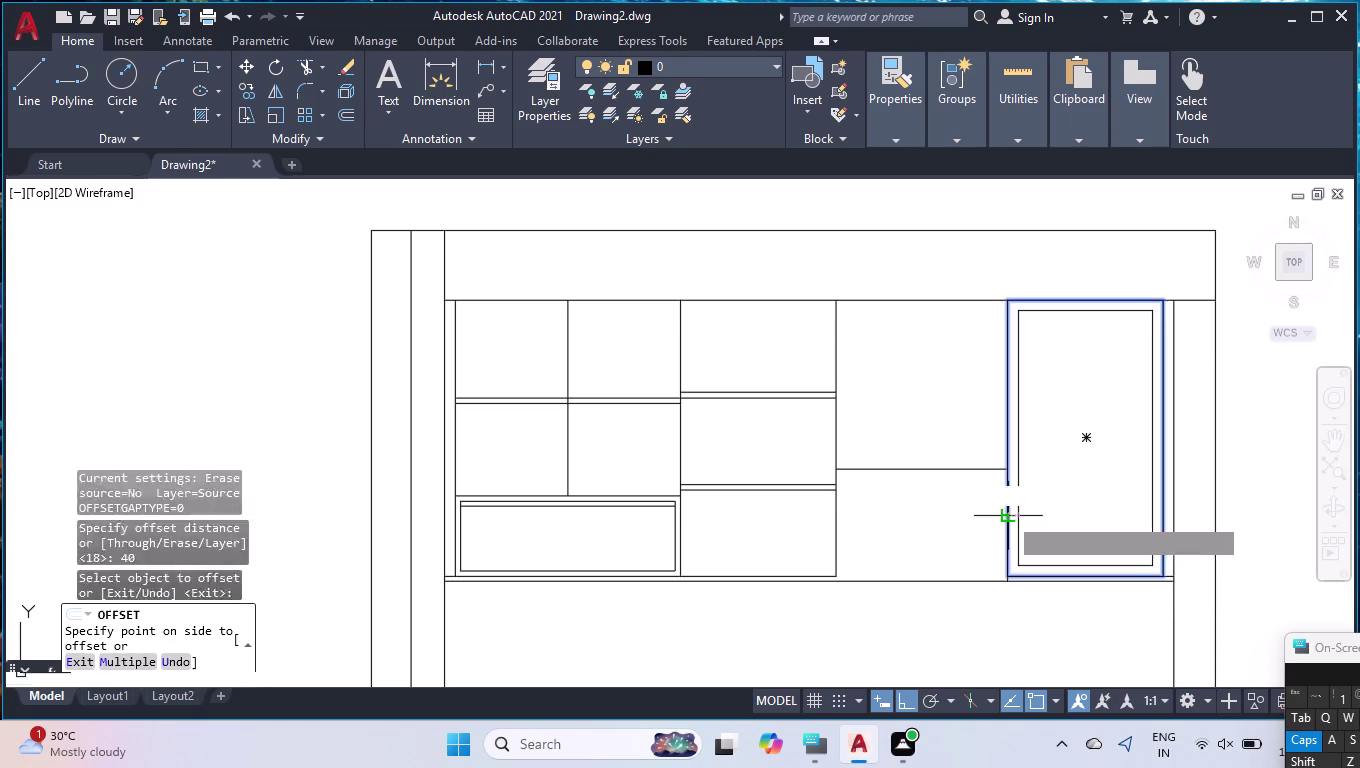
click(1046, 505)
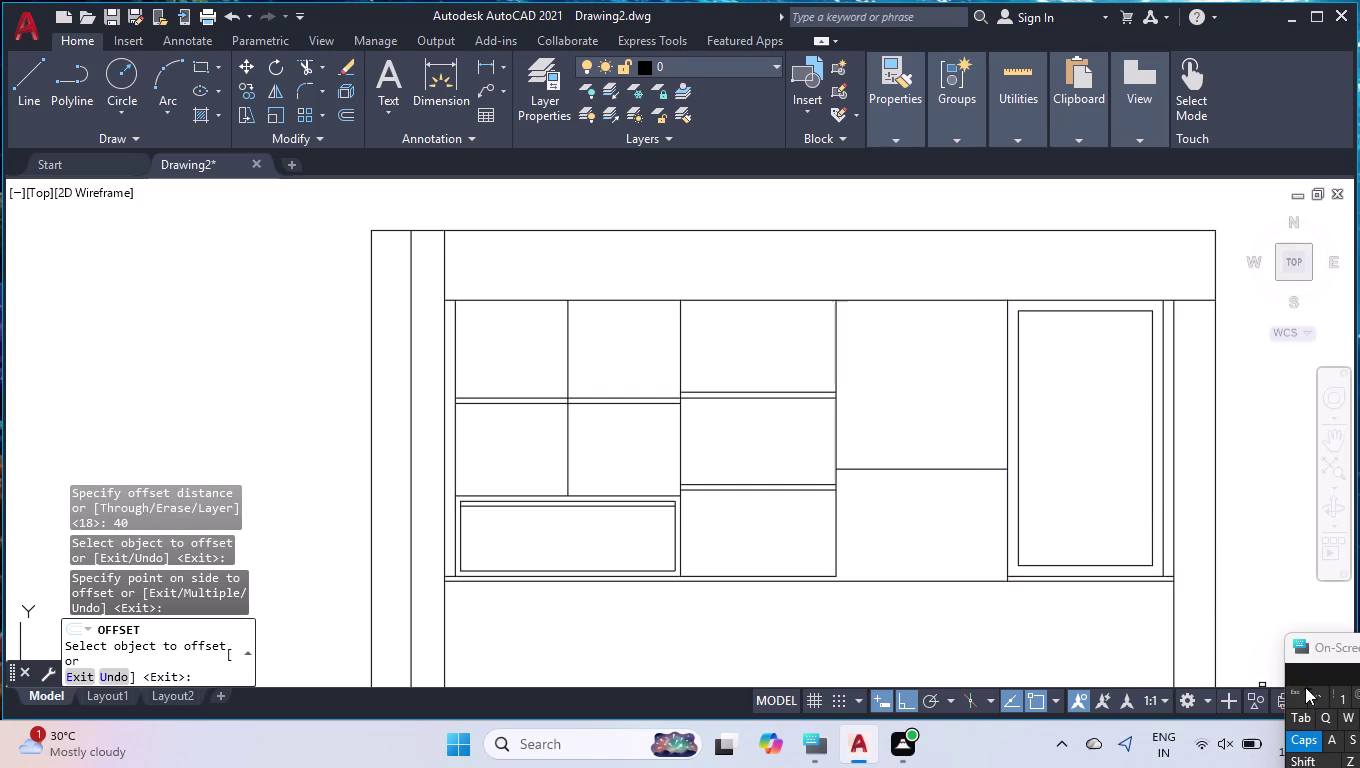
key(Escape)
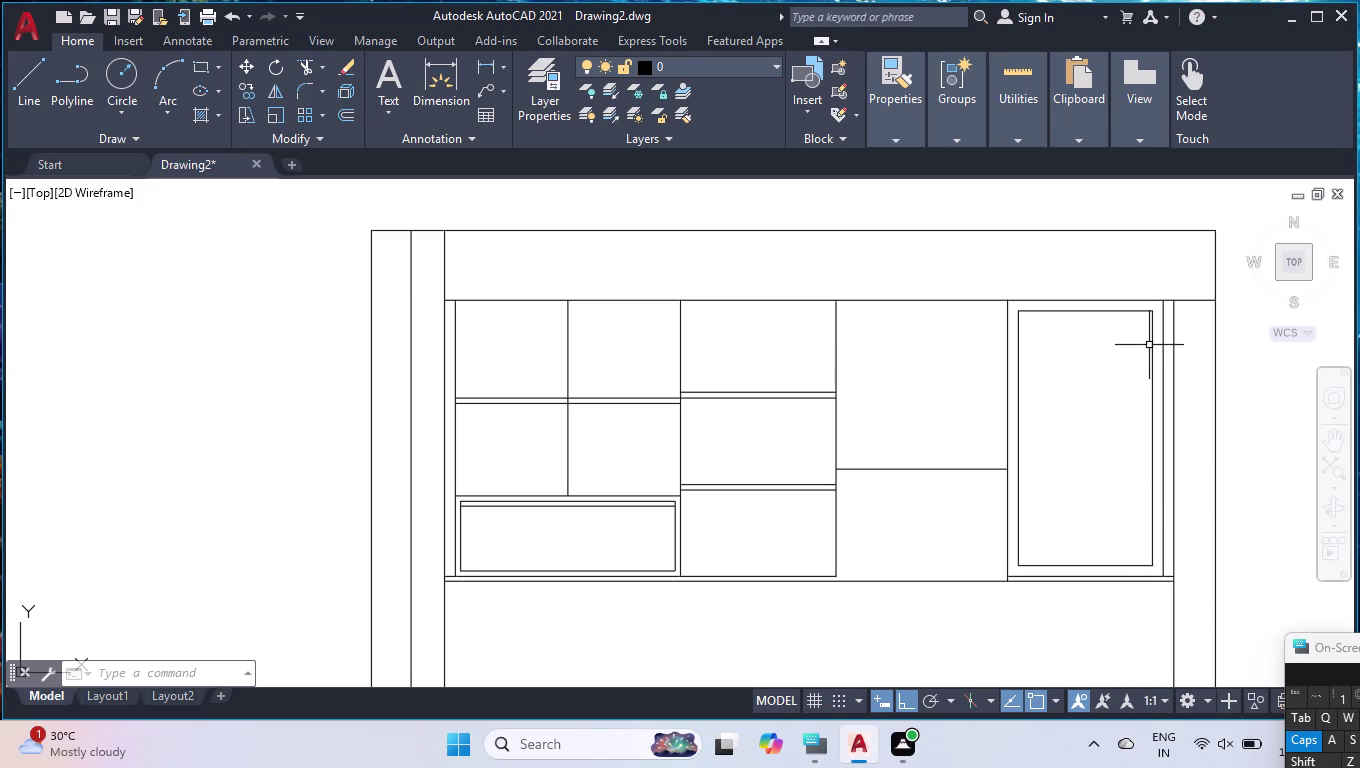
Zoom into the top of the right compartment and select its outer polyline.
scroll(up, 3)
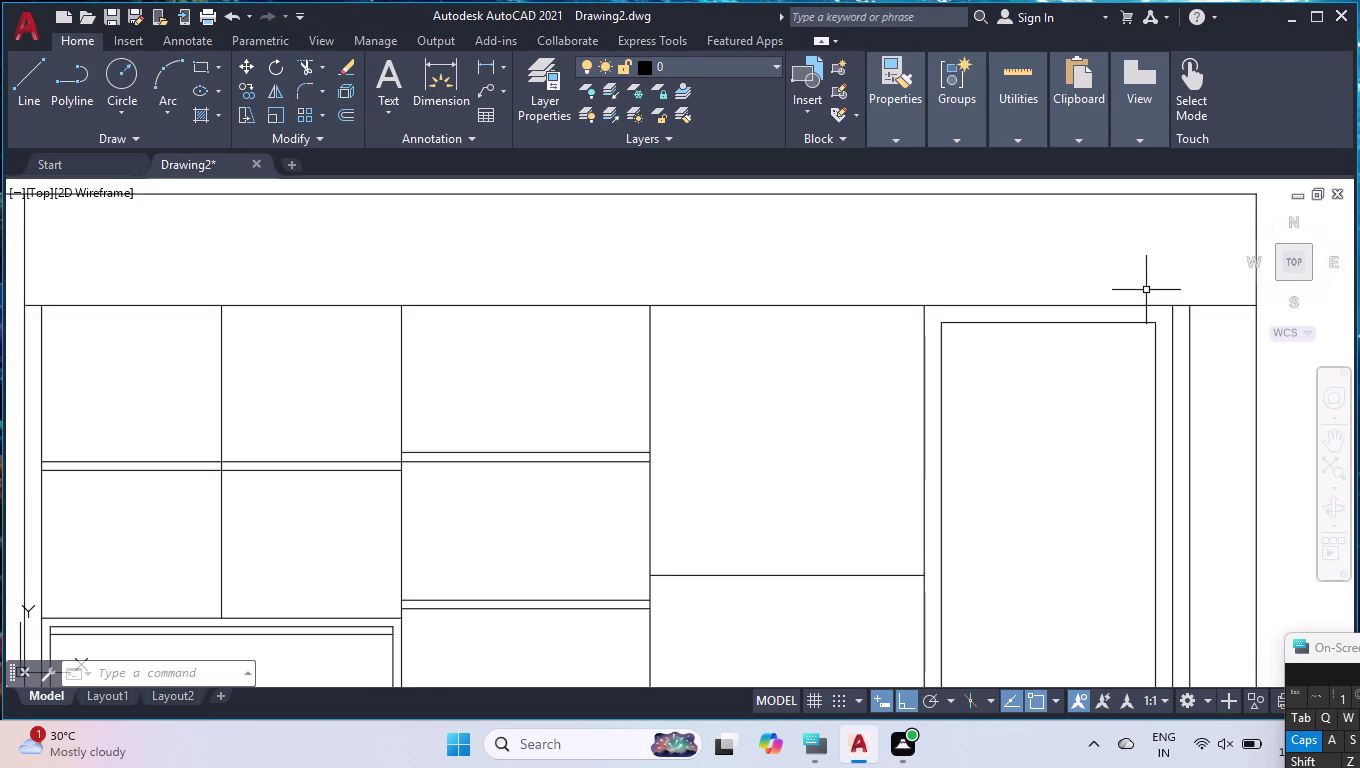
scroll(up, 3)
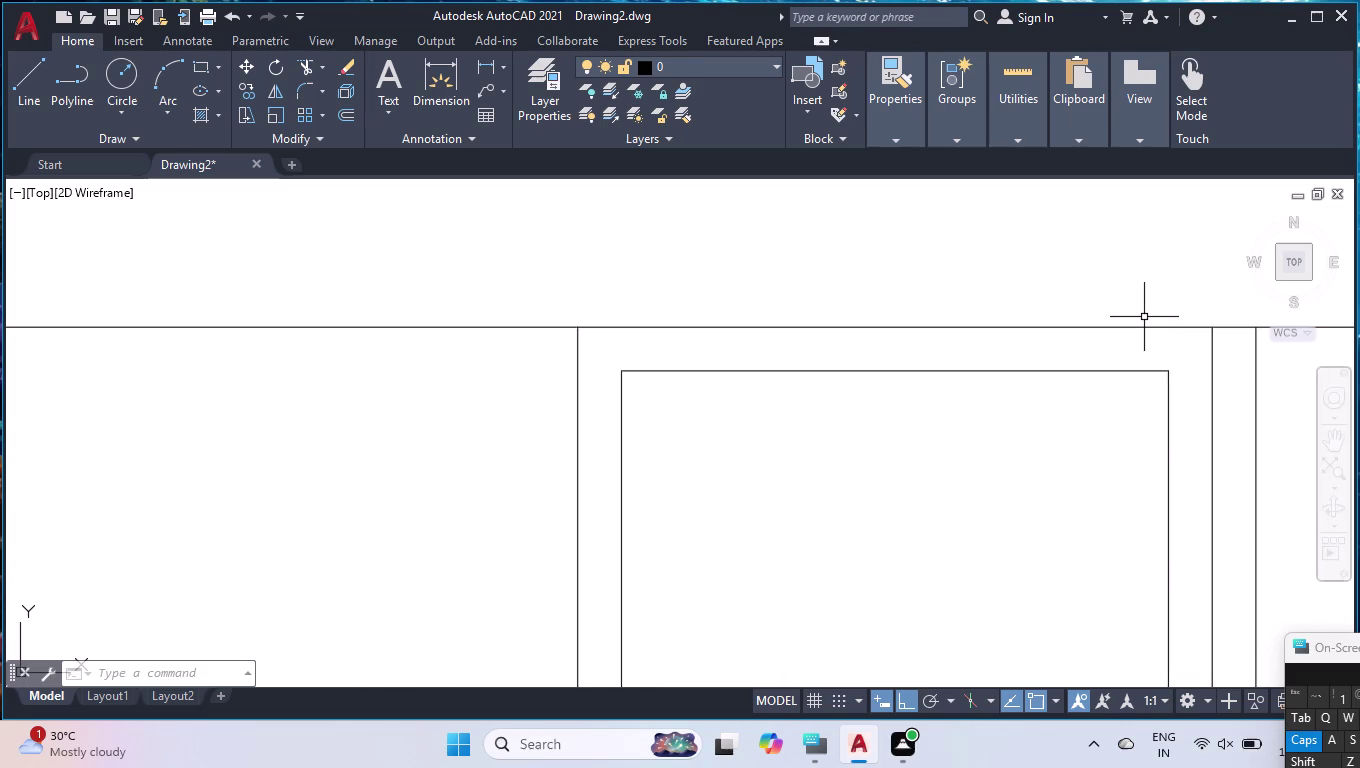
click(1112, 329)
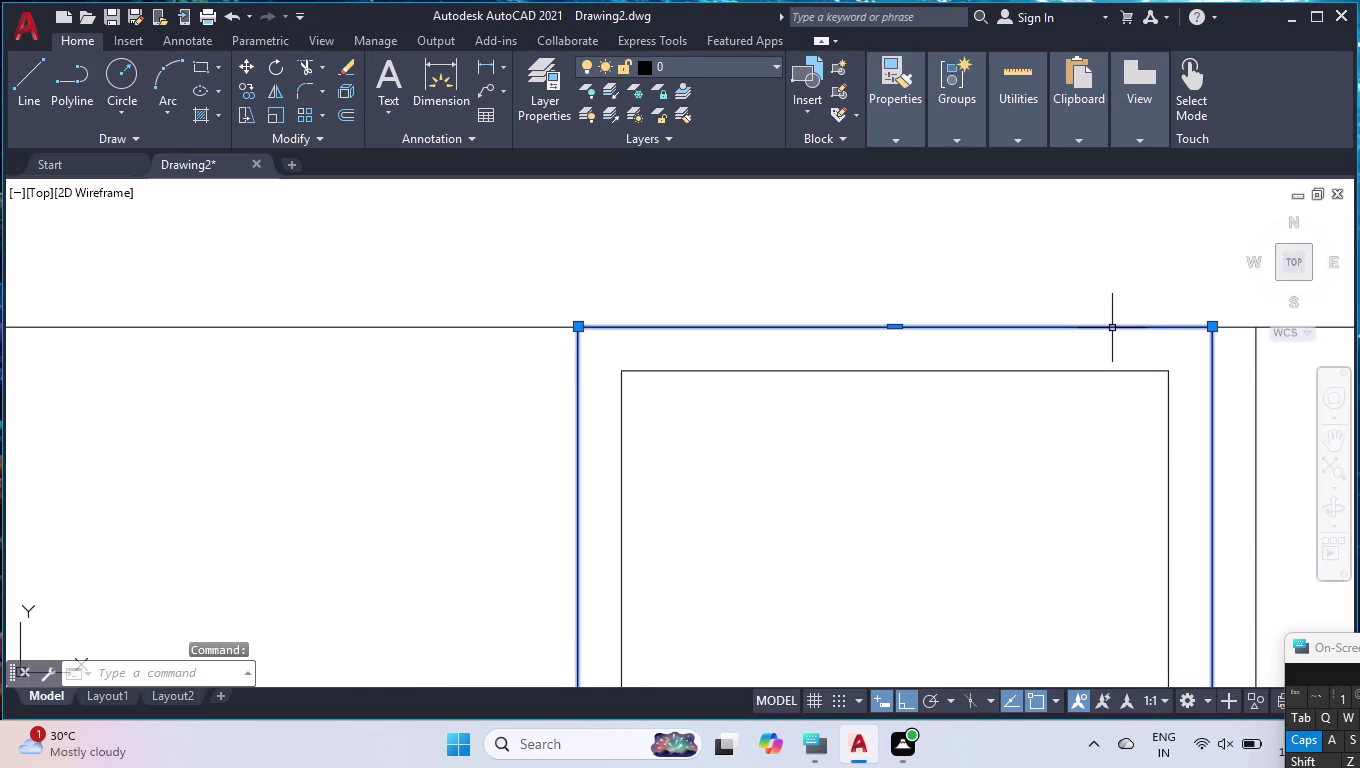
Explode the compartment's outer outline into separate lines.
text(EX-P)
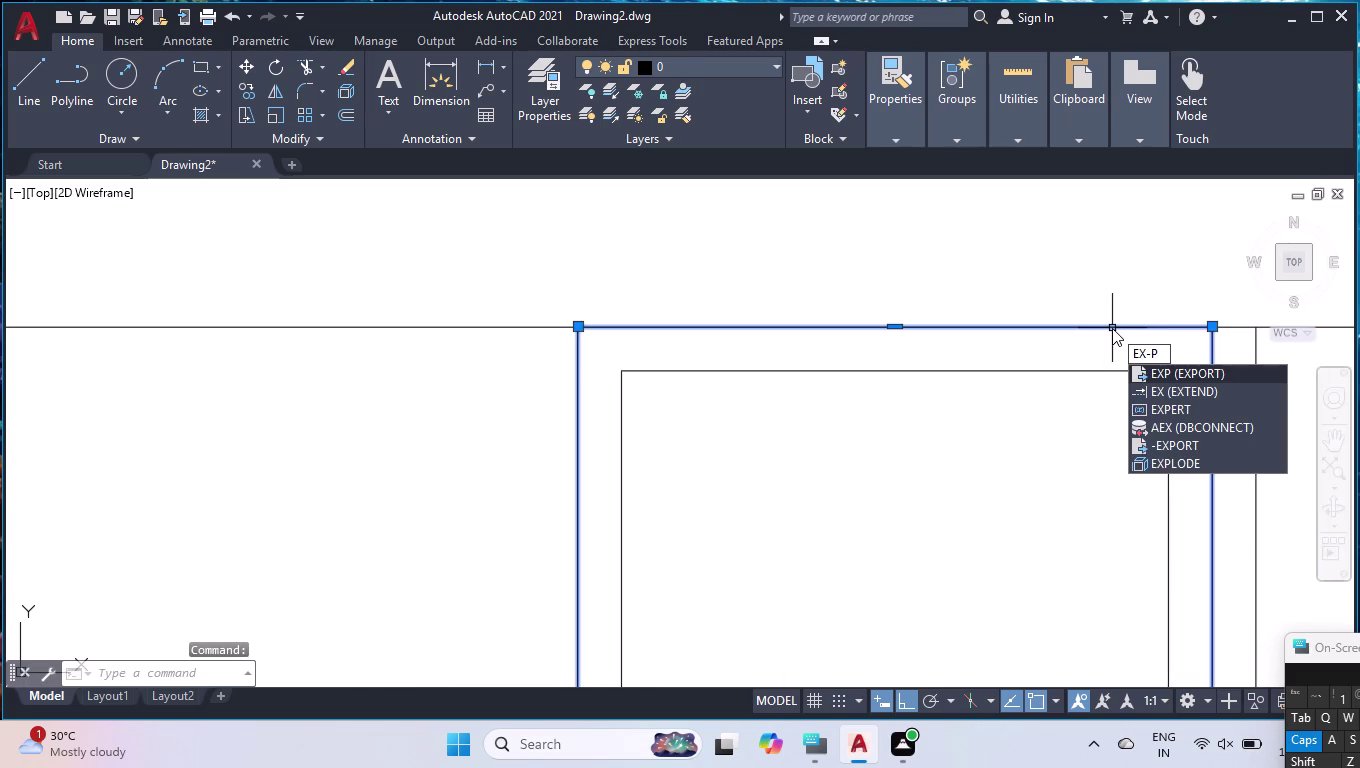
key(BackSpace)
key(BackSpace)
key(p)
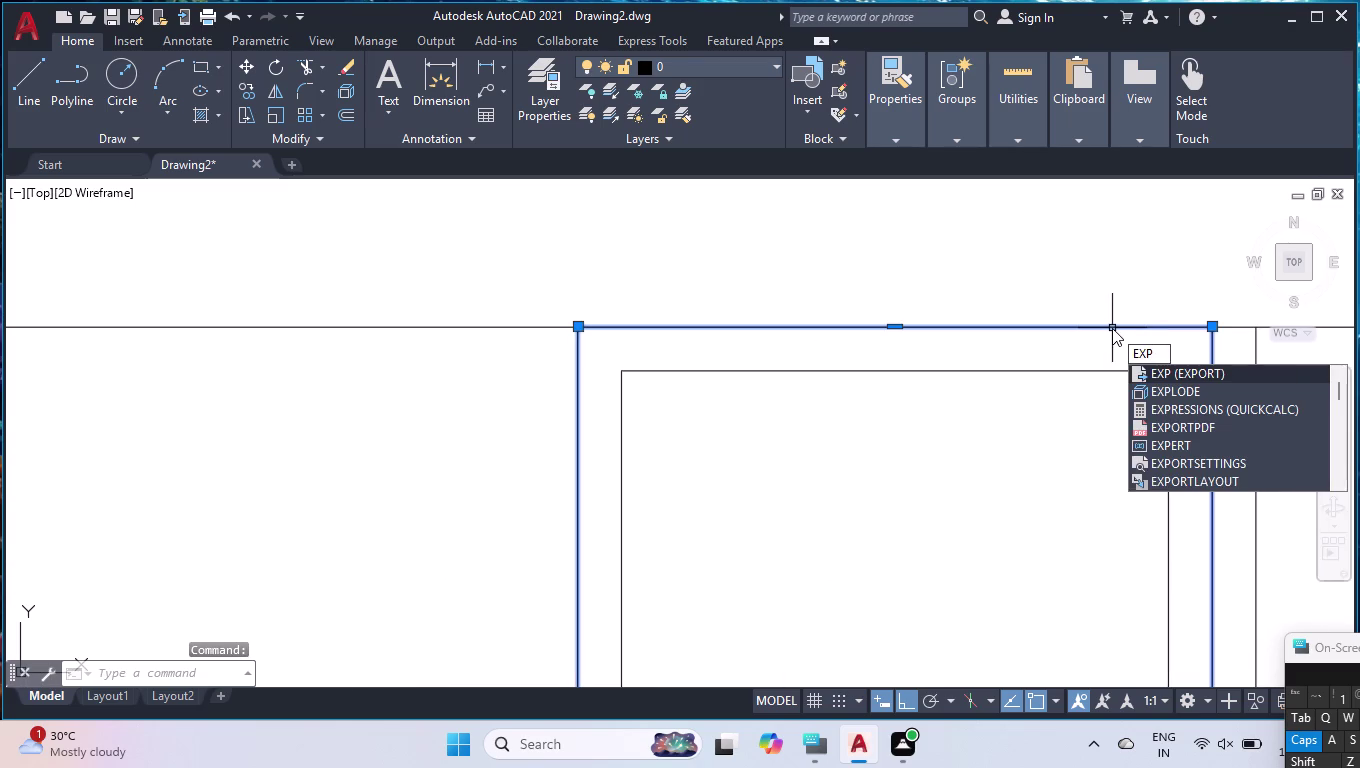
key(l)
key(Return)
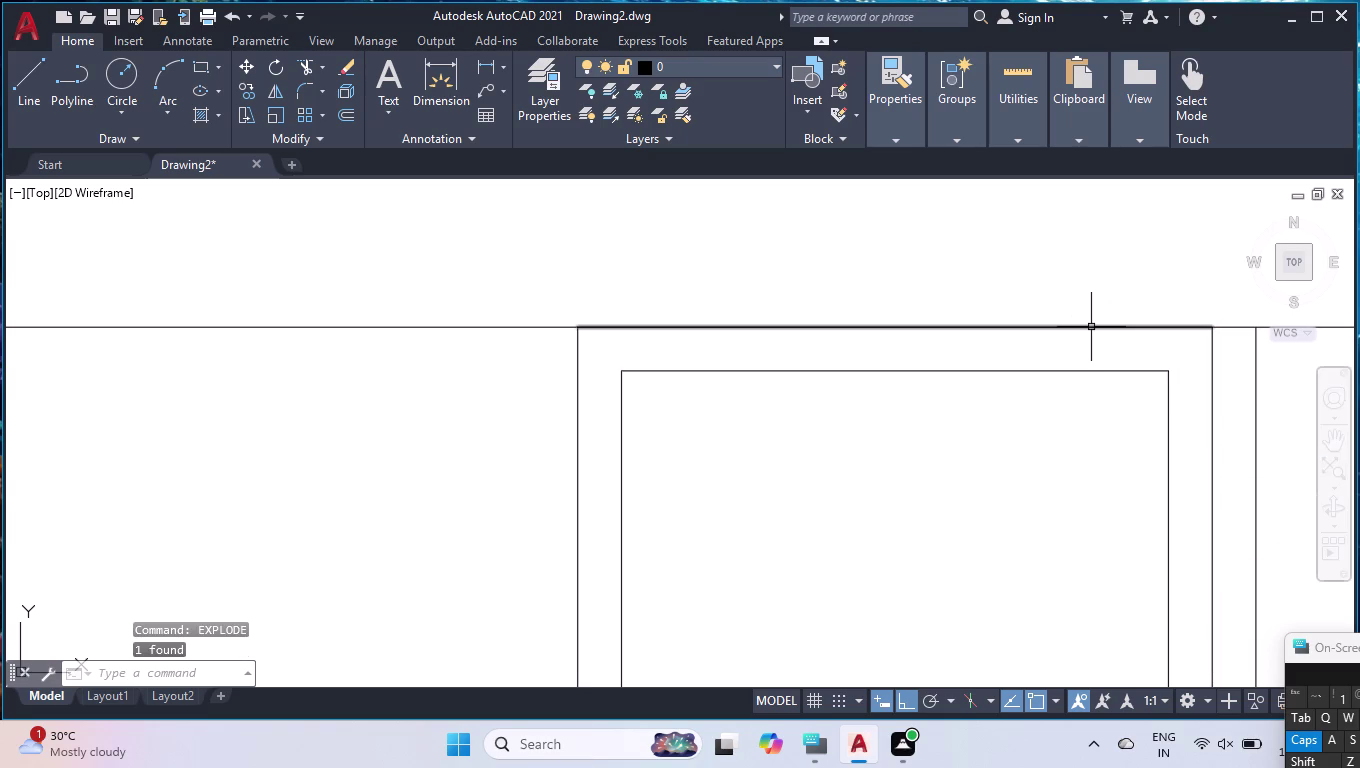
Offset the compartment's top edge 18 units downward.
text(OFF)
key(Return)
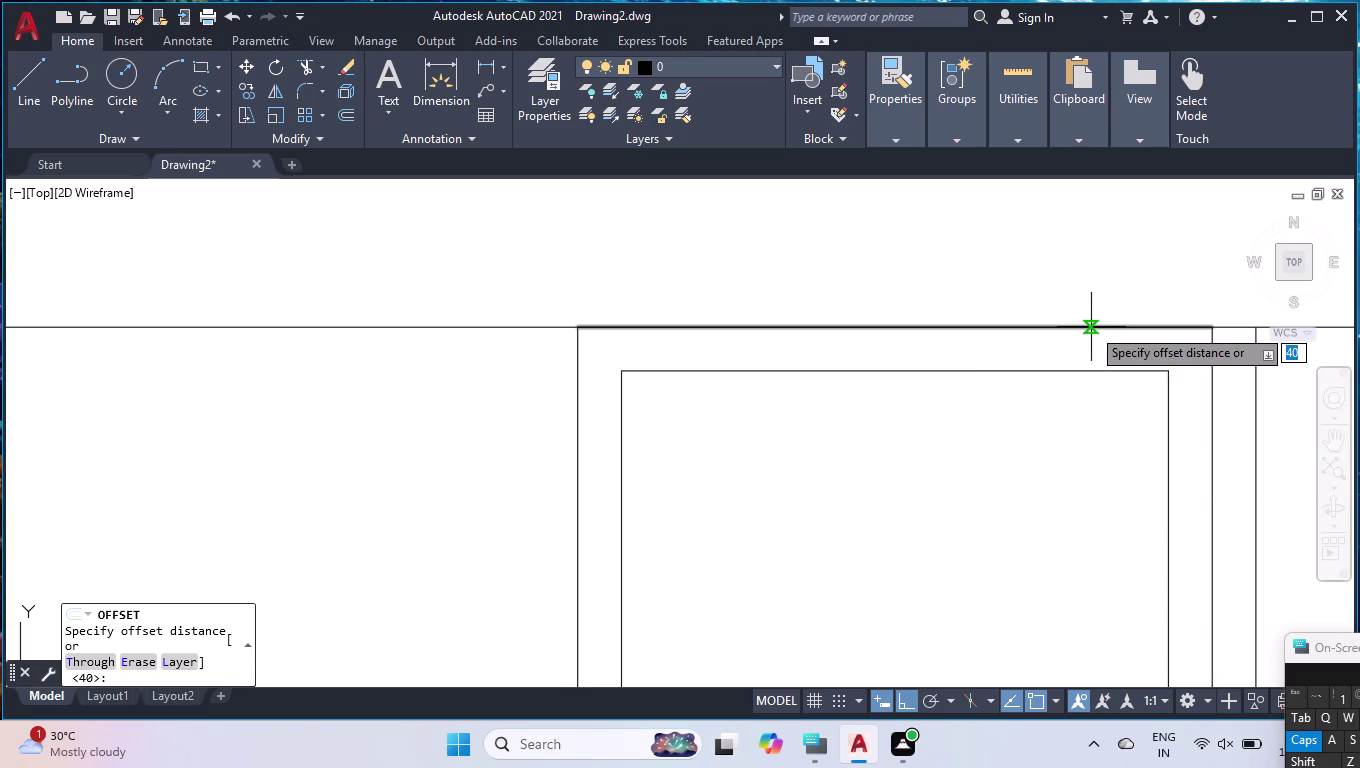
text(18)
key(Return)
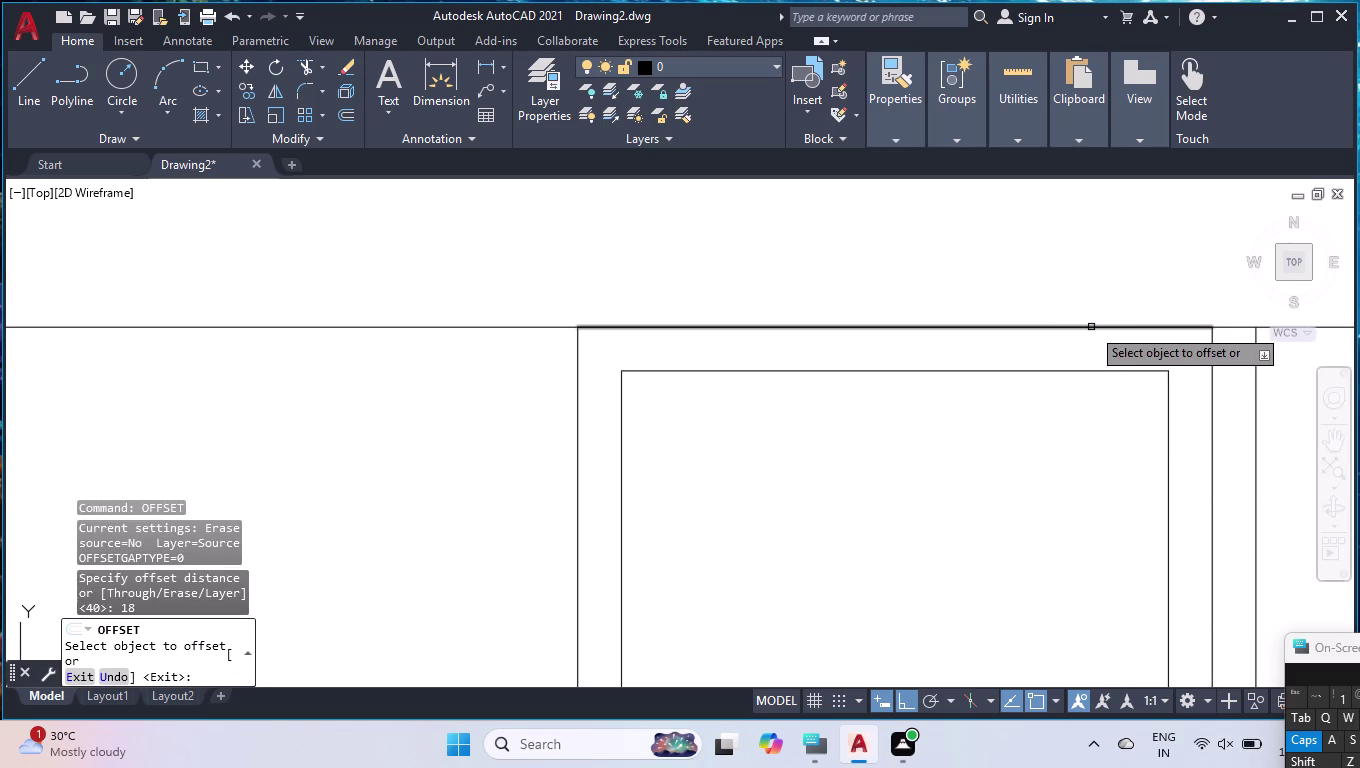
click(1091, 327)
click(1084, 356)
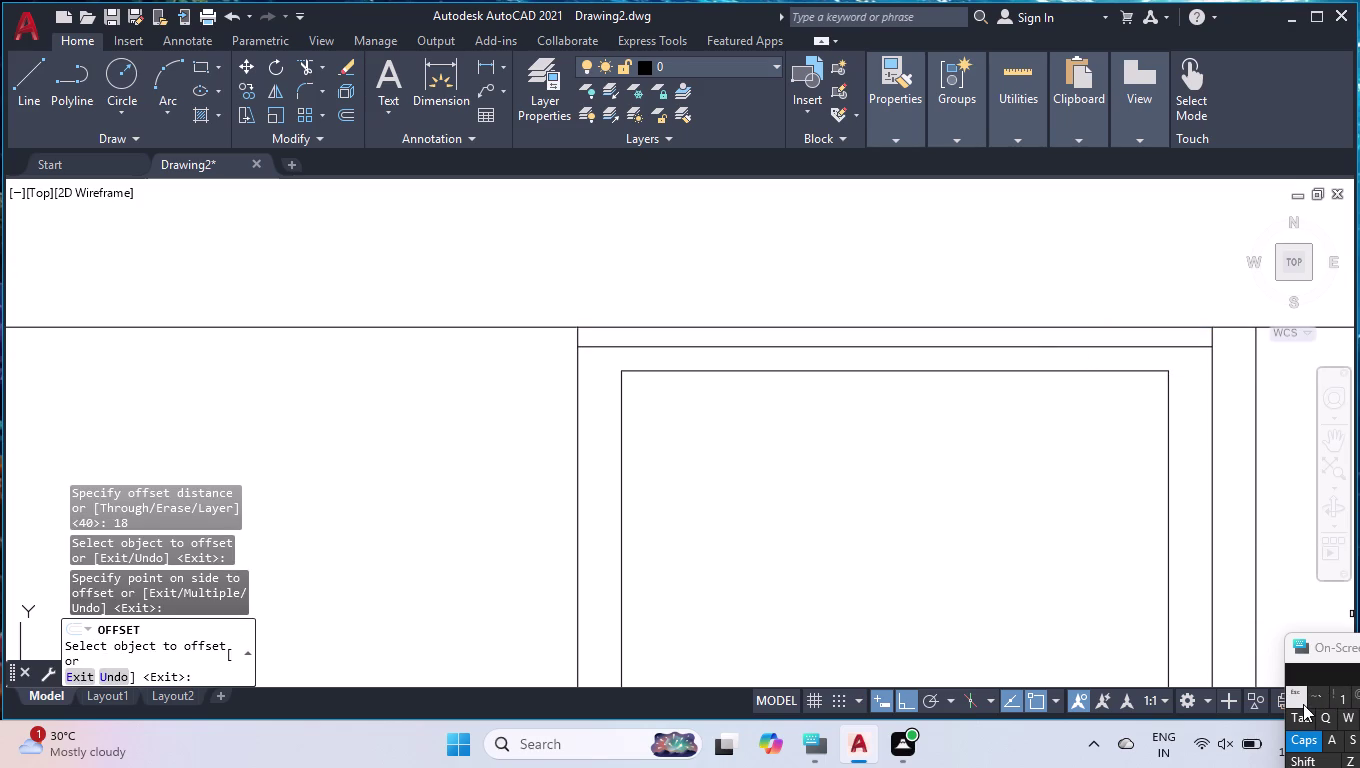
key(Escape)
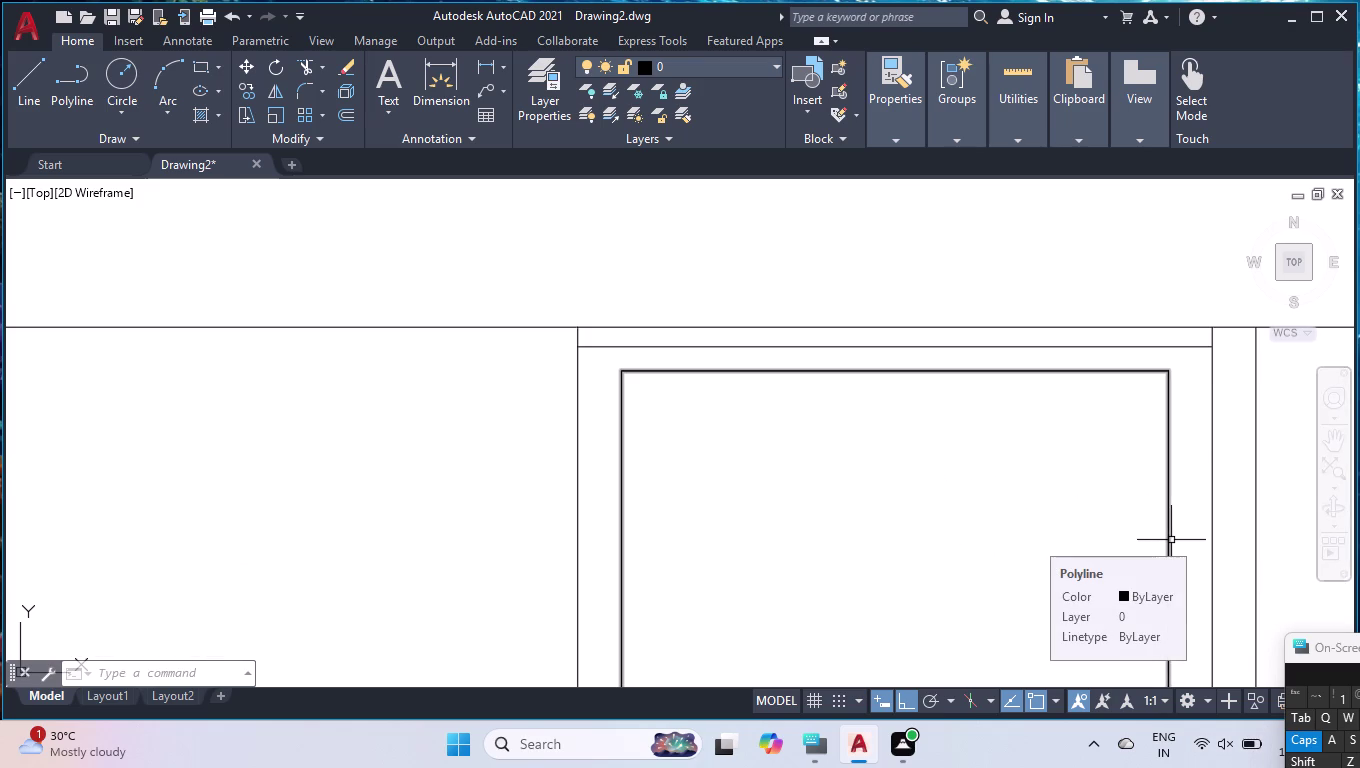
scroll(down, 3)
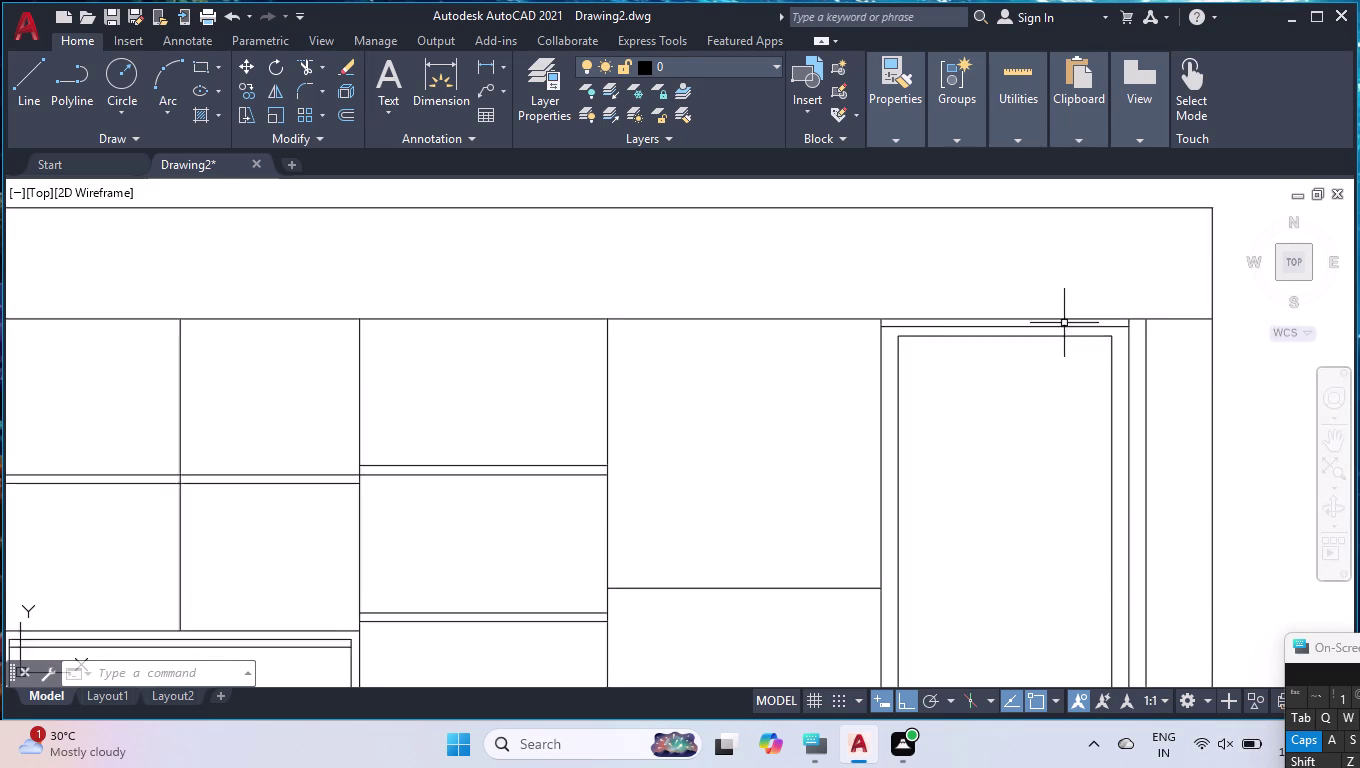
Add a 1048 vertical linear dimension beside the right compartment.
click(483, 67)
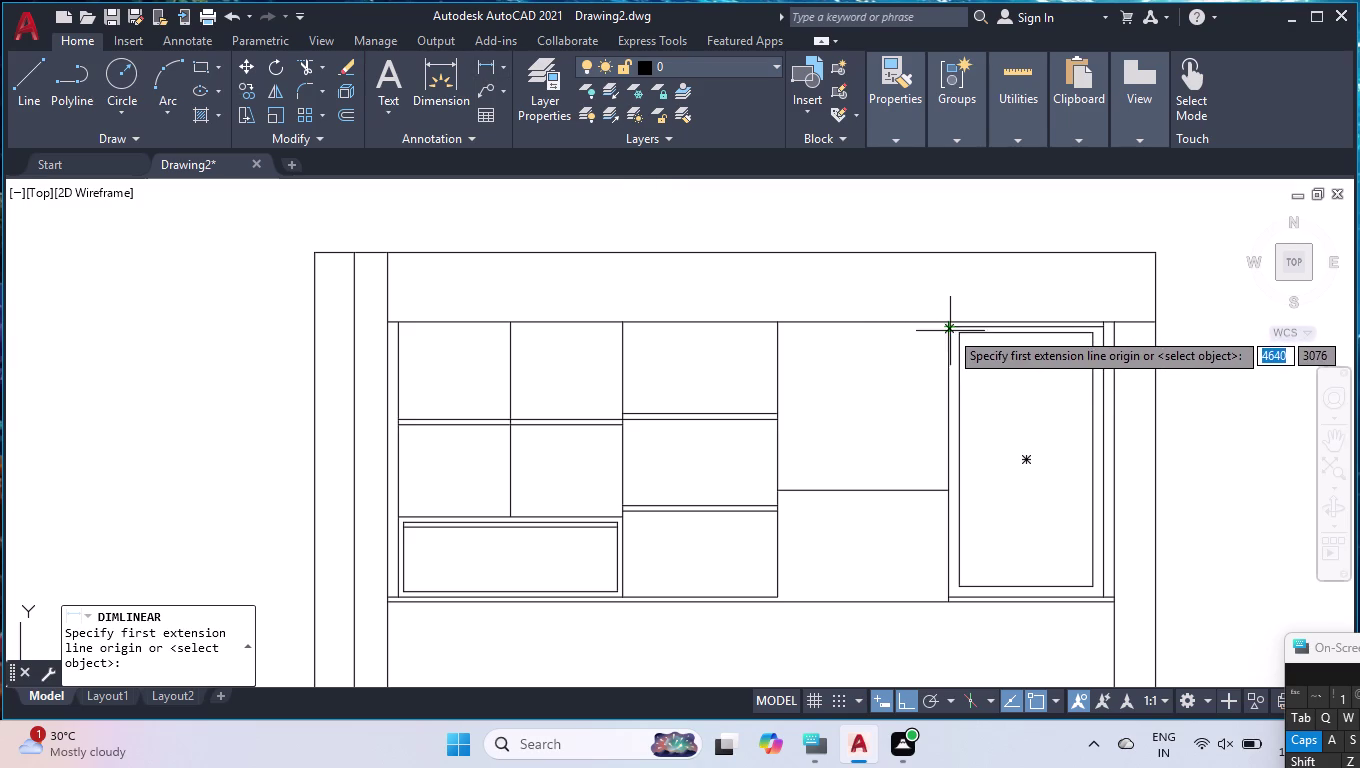
click(945, 321)
click(949, 605)
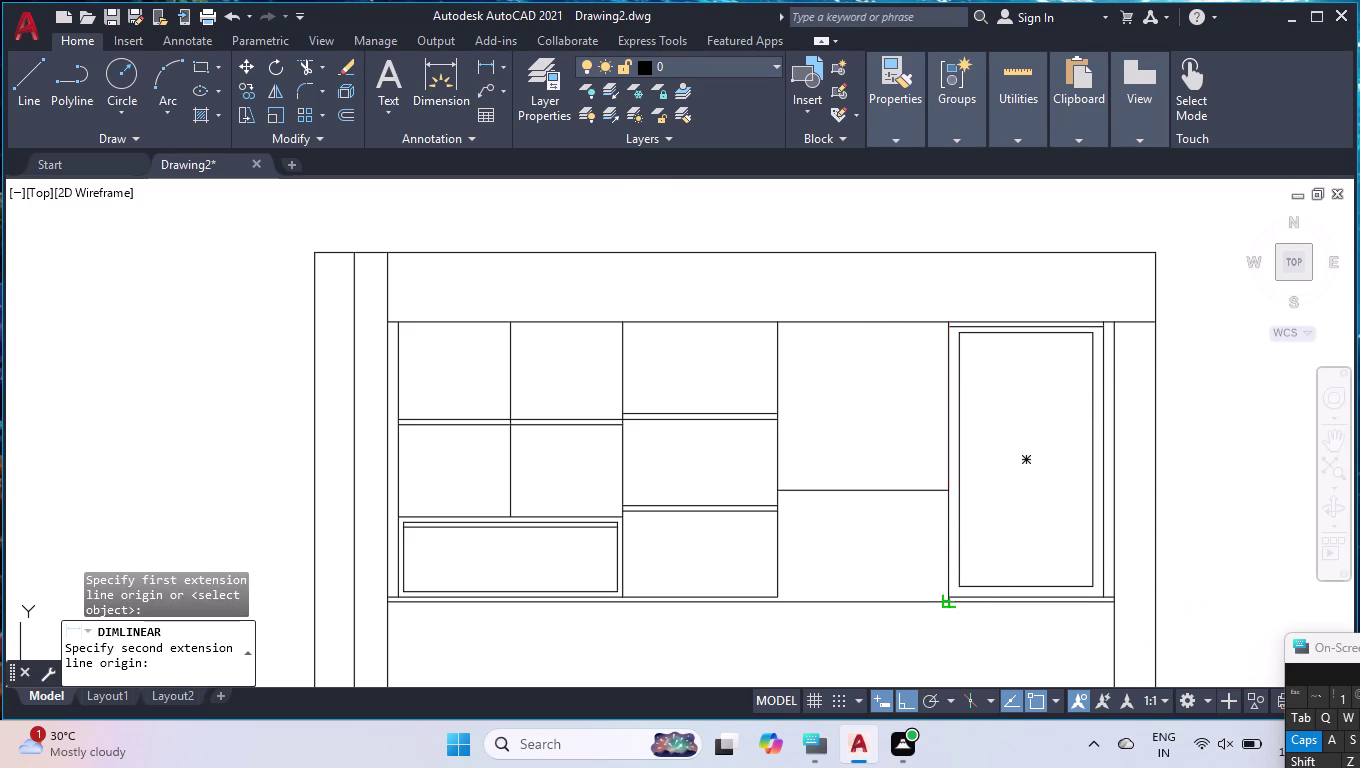
click(903, 568)
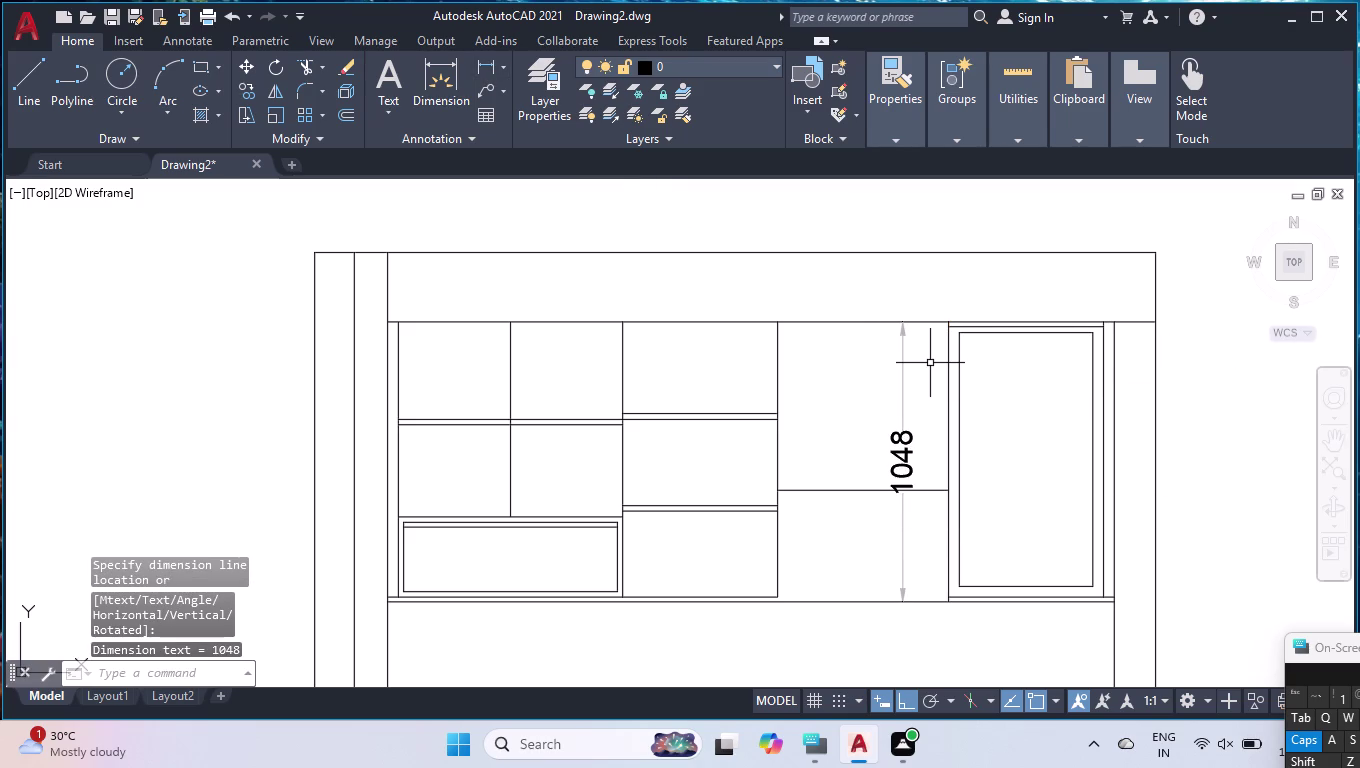
Add a 1012 compartment-height dimension, then delete both dimensions.
key(space)
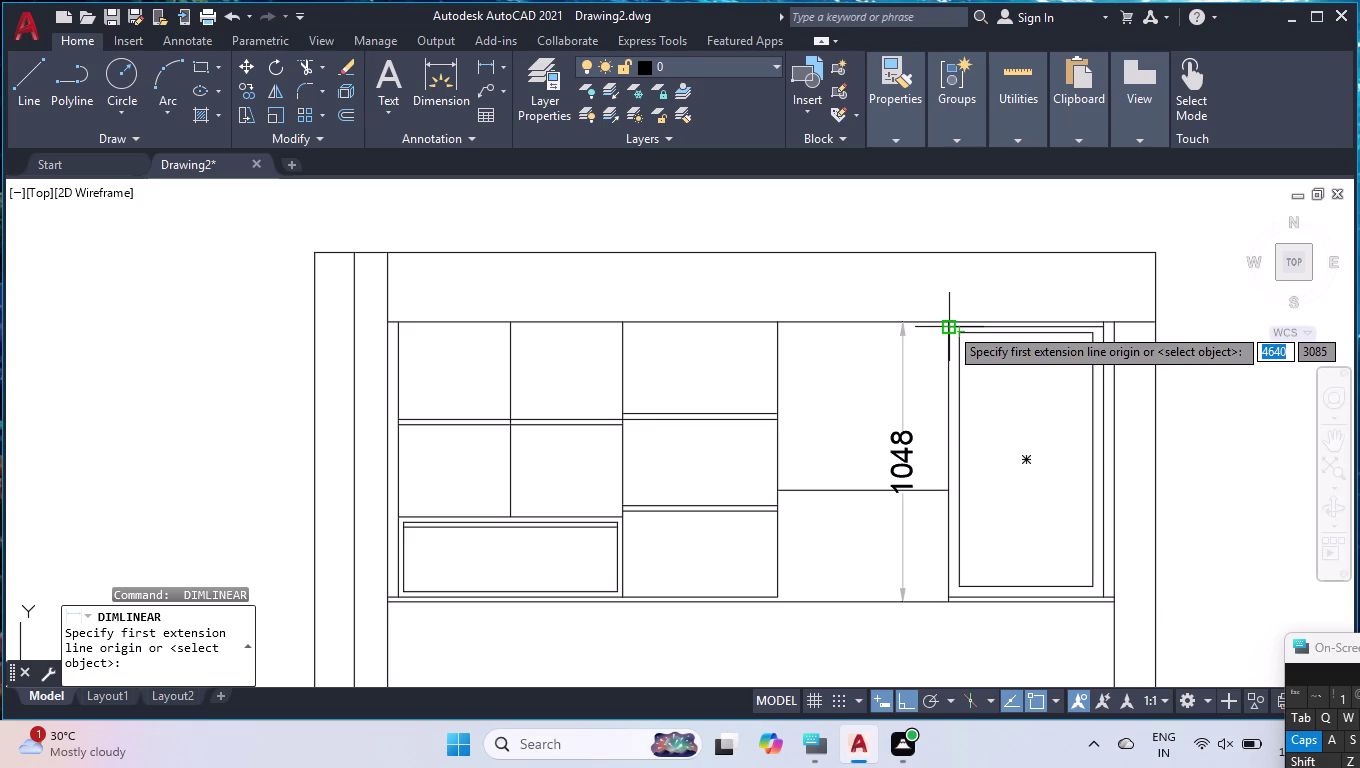
click(949, 326)
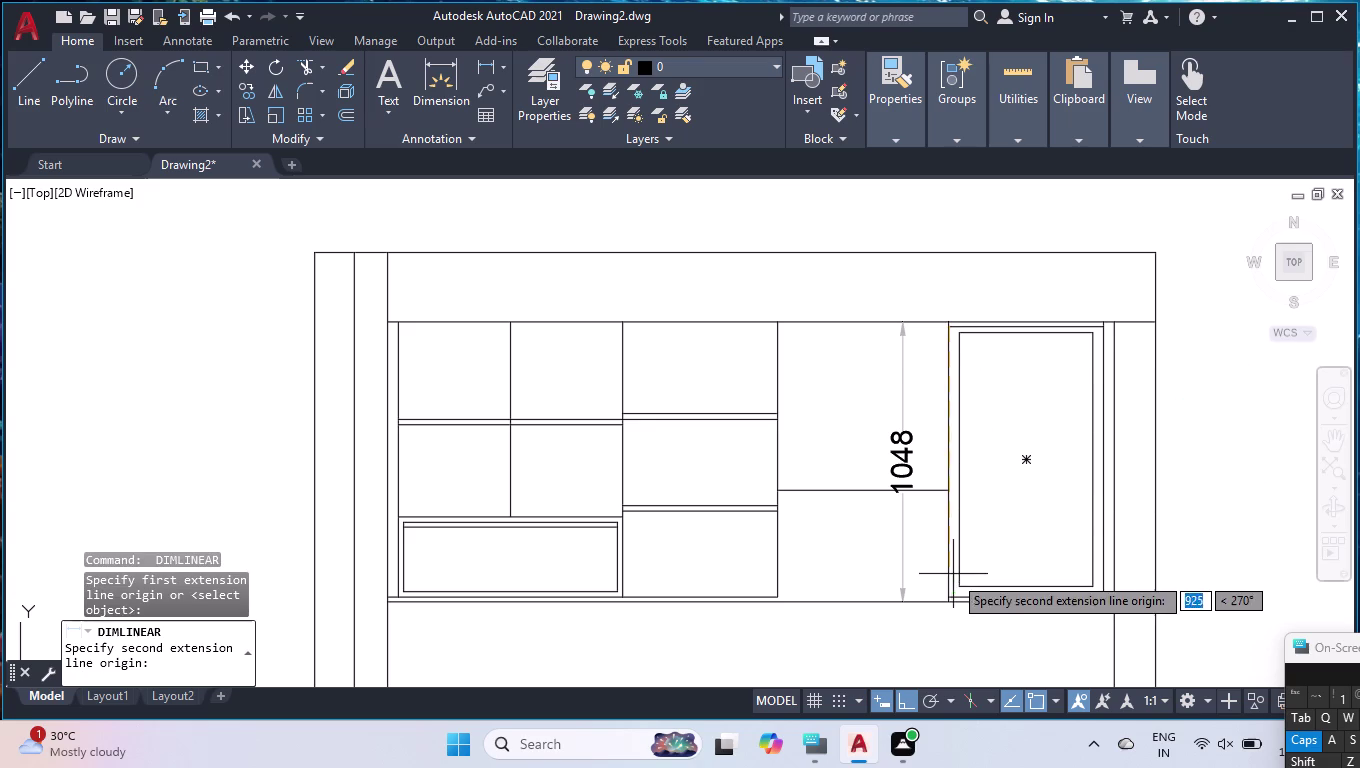
click(947, 595)
click(935, 579)
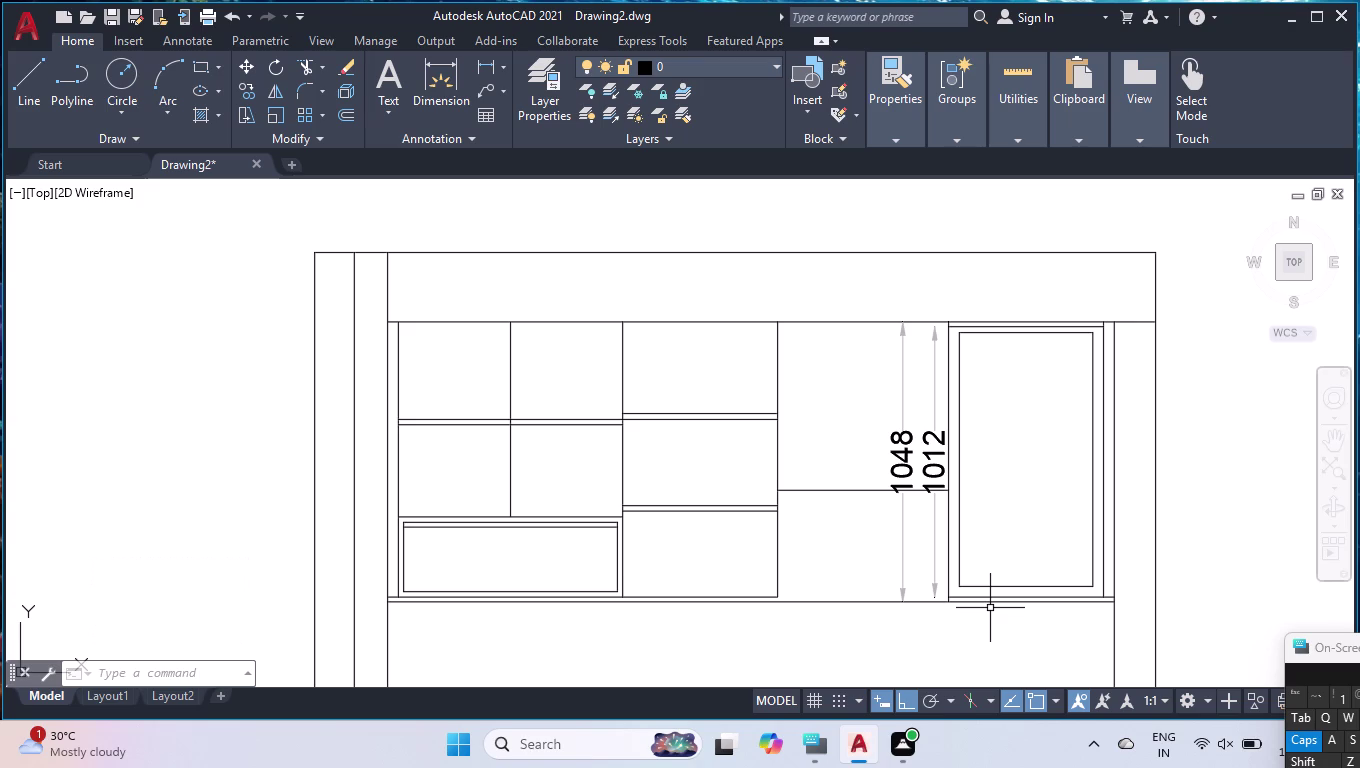
click(930, 456)
click(912, 452)
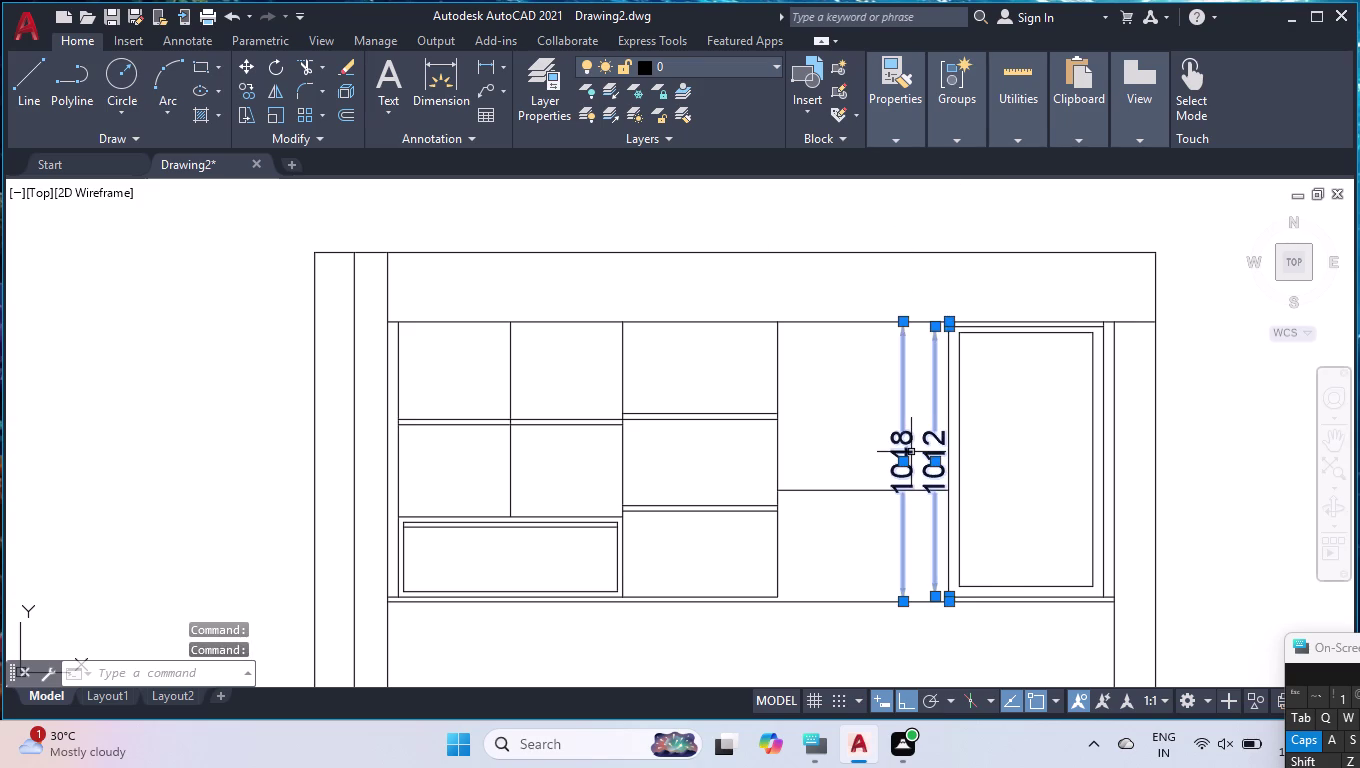
key(Delete)
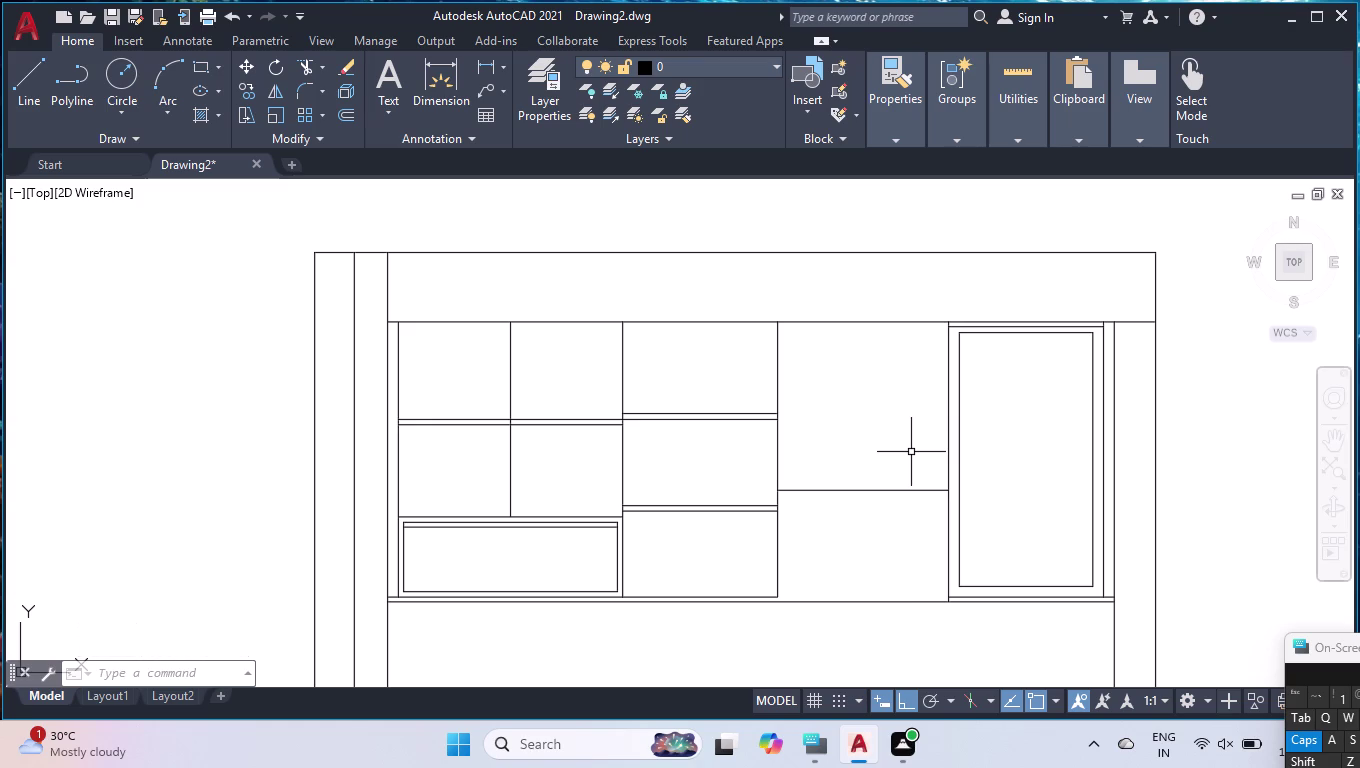
Offset the top inner line downward twice at 350 to form two shelf lines.
text(OFF)
key(Return)
text(349)
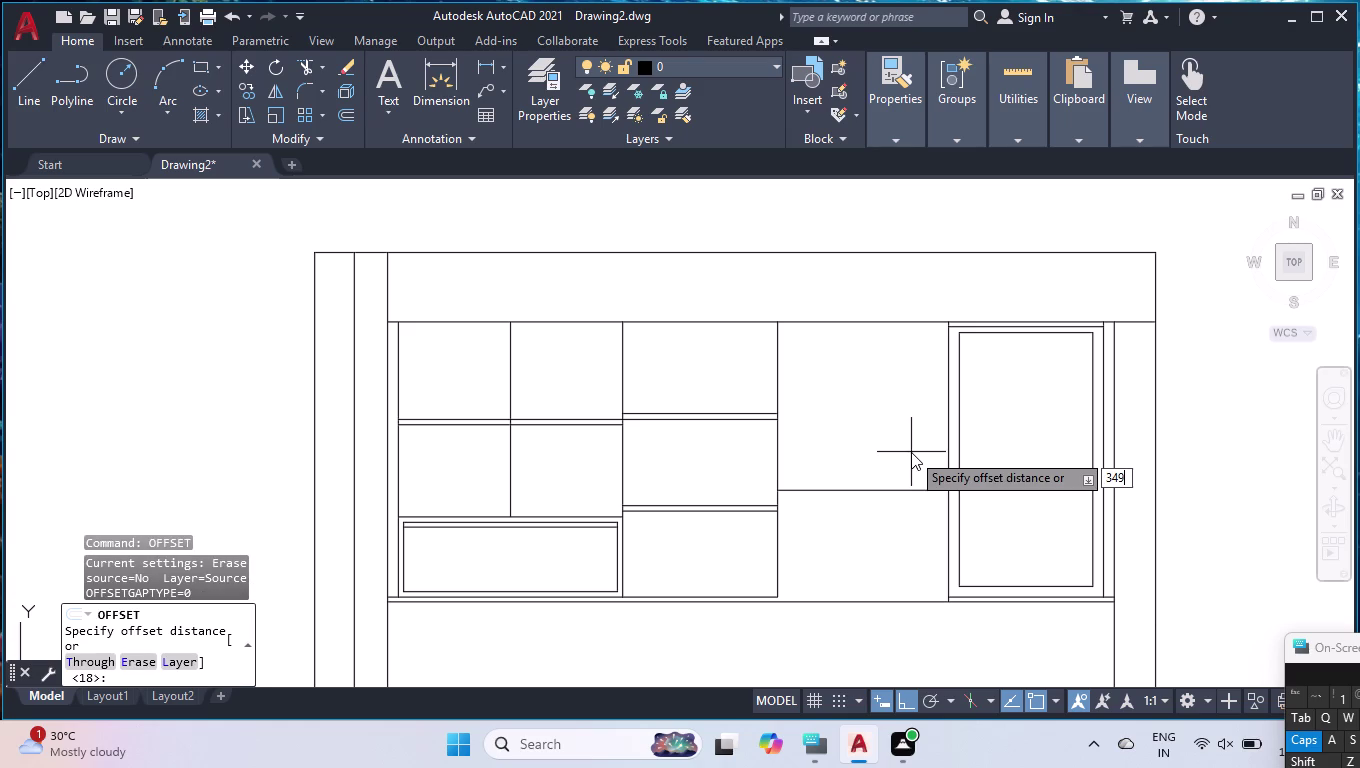
key(BackSpace)
key(BackSpace)
text(50)
key(Return)
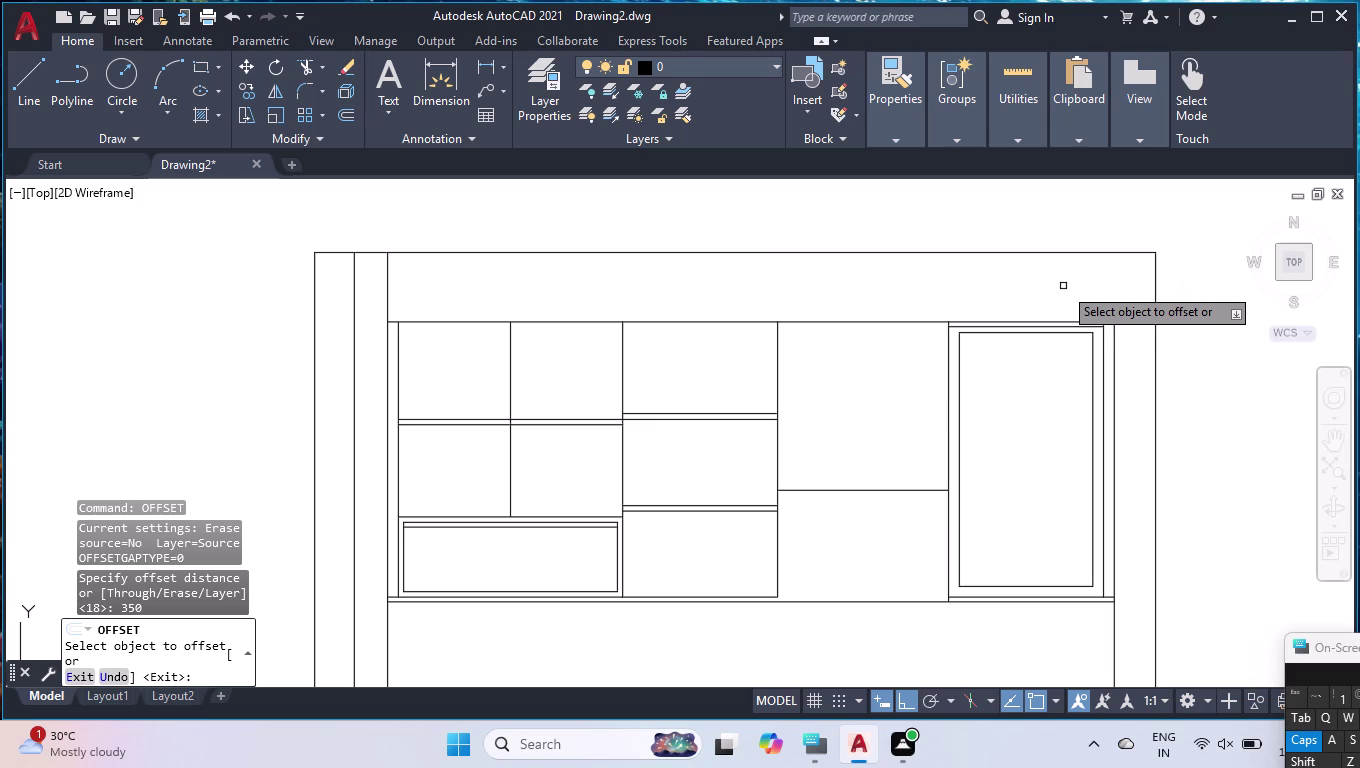
click(1046, 321)
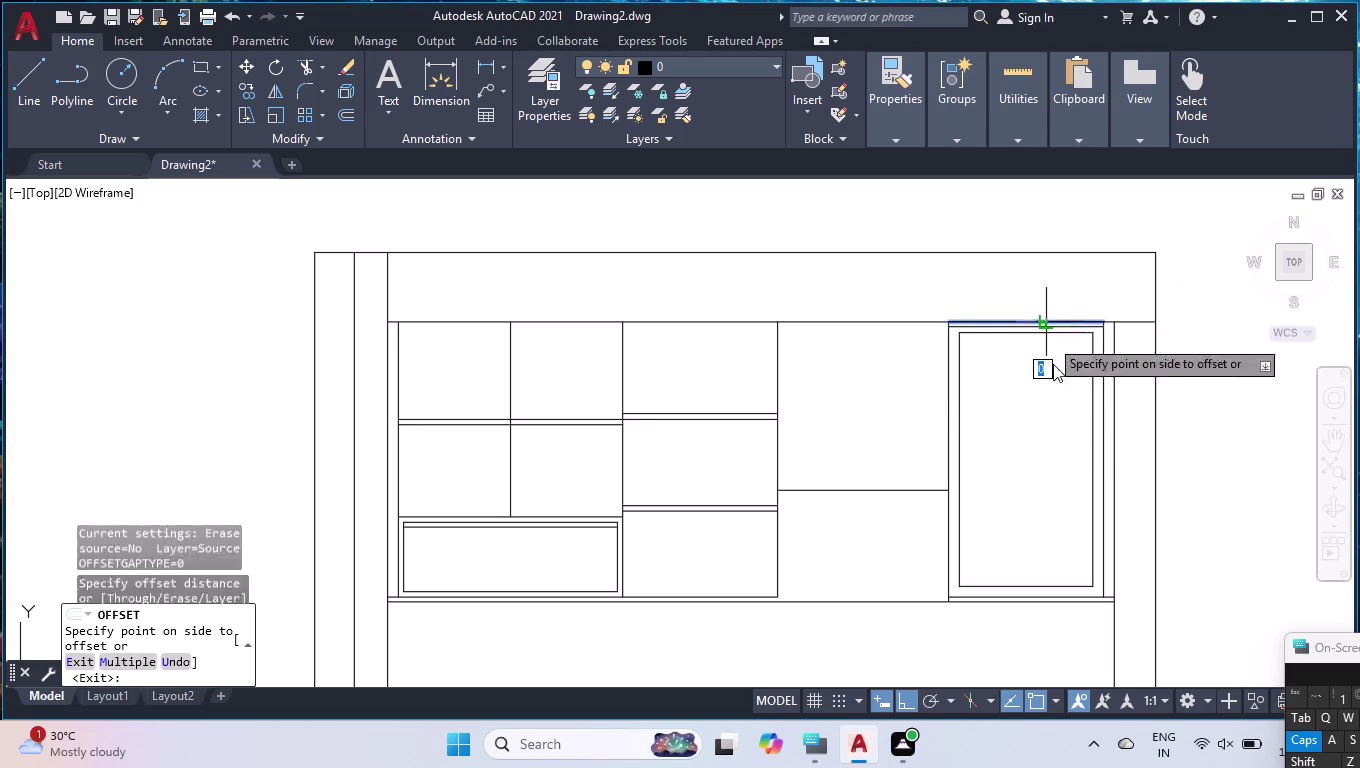
click(1052, 406)
click(1042, 413)
click(1047, 520)
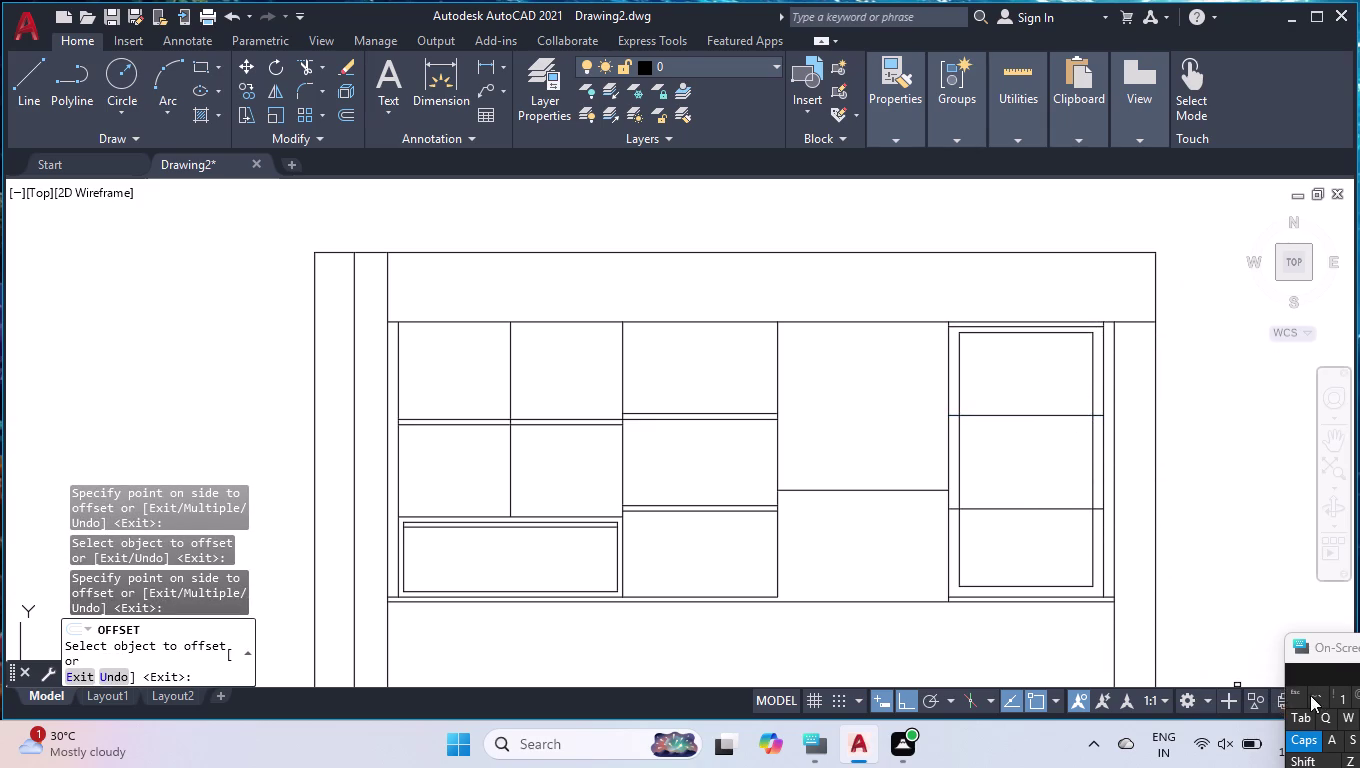
key(Escape)
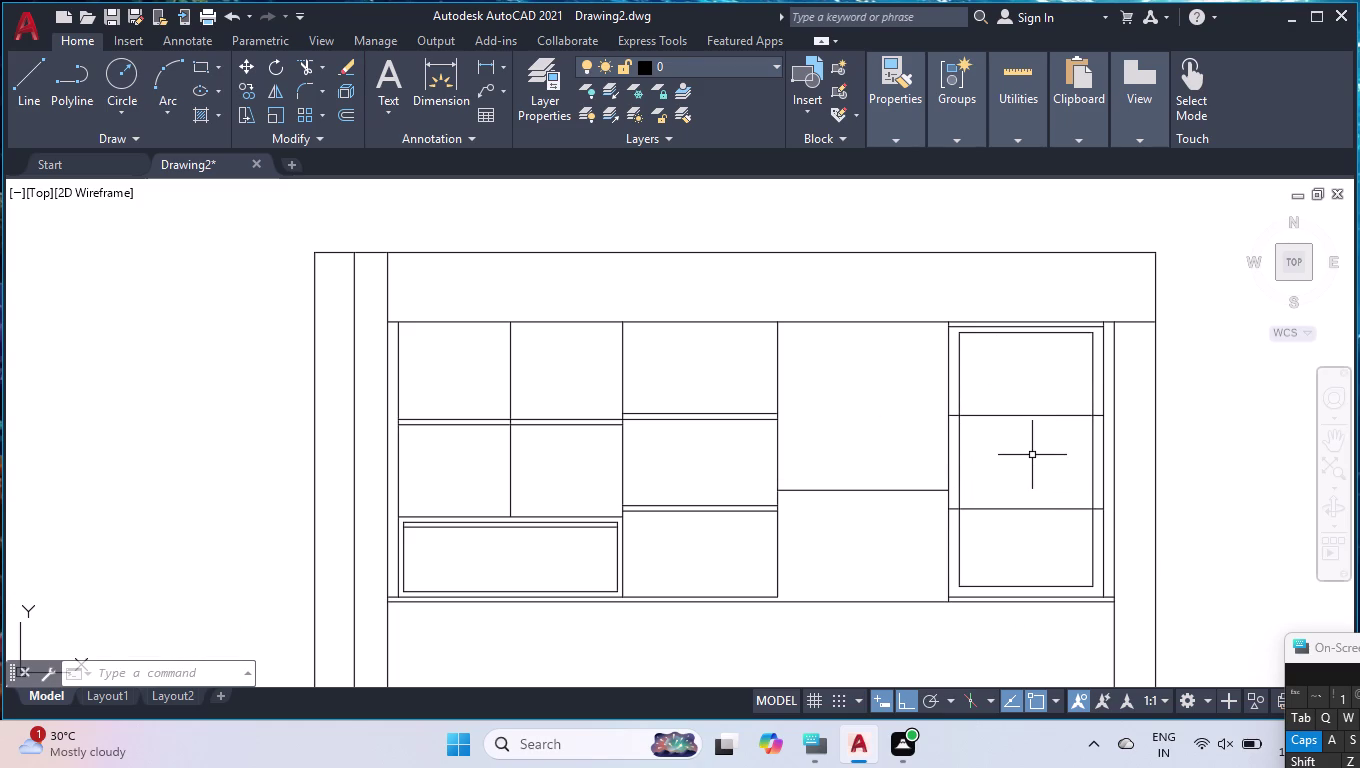
Thicken the upper shelf with a parallel line 18 units below it.
key(o)
text(FF)
key(Return)
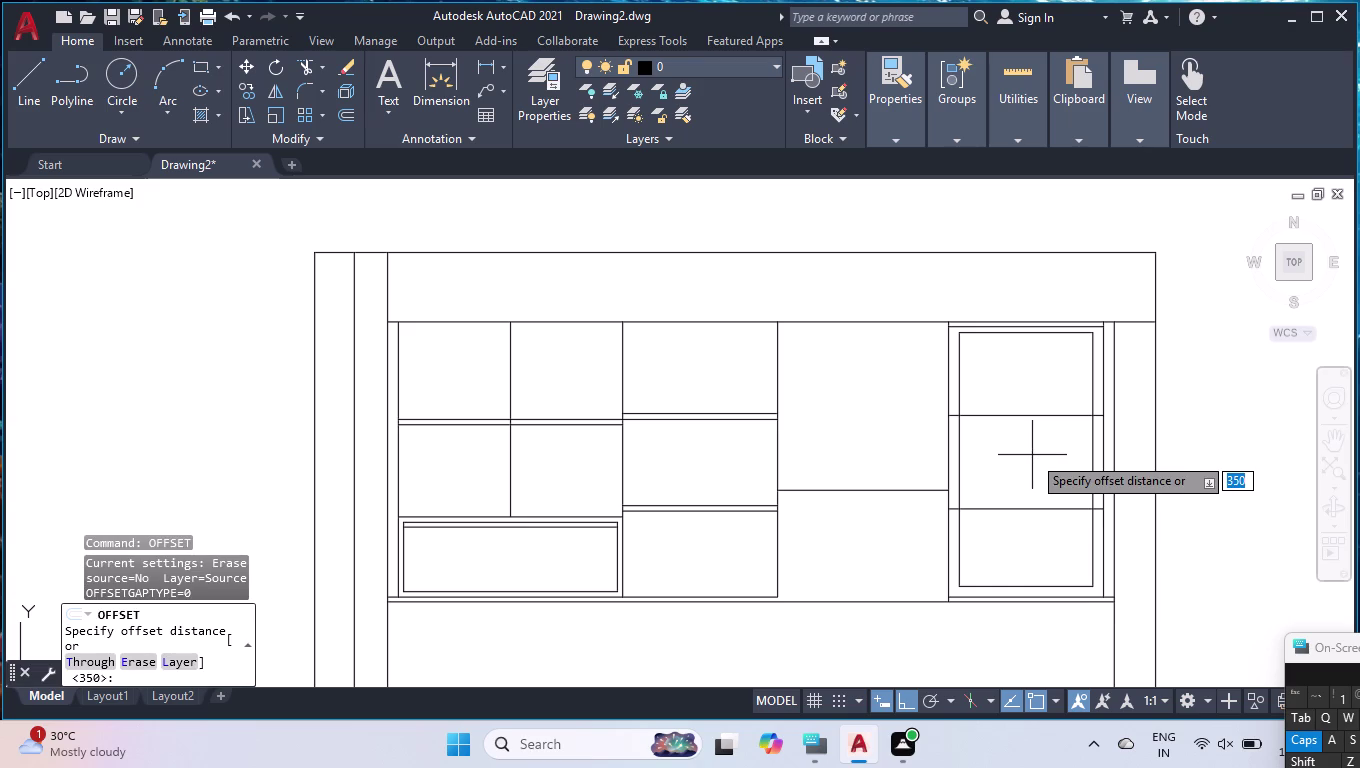
text(18)
key(Return)
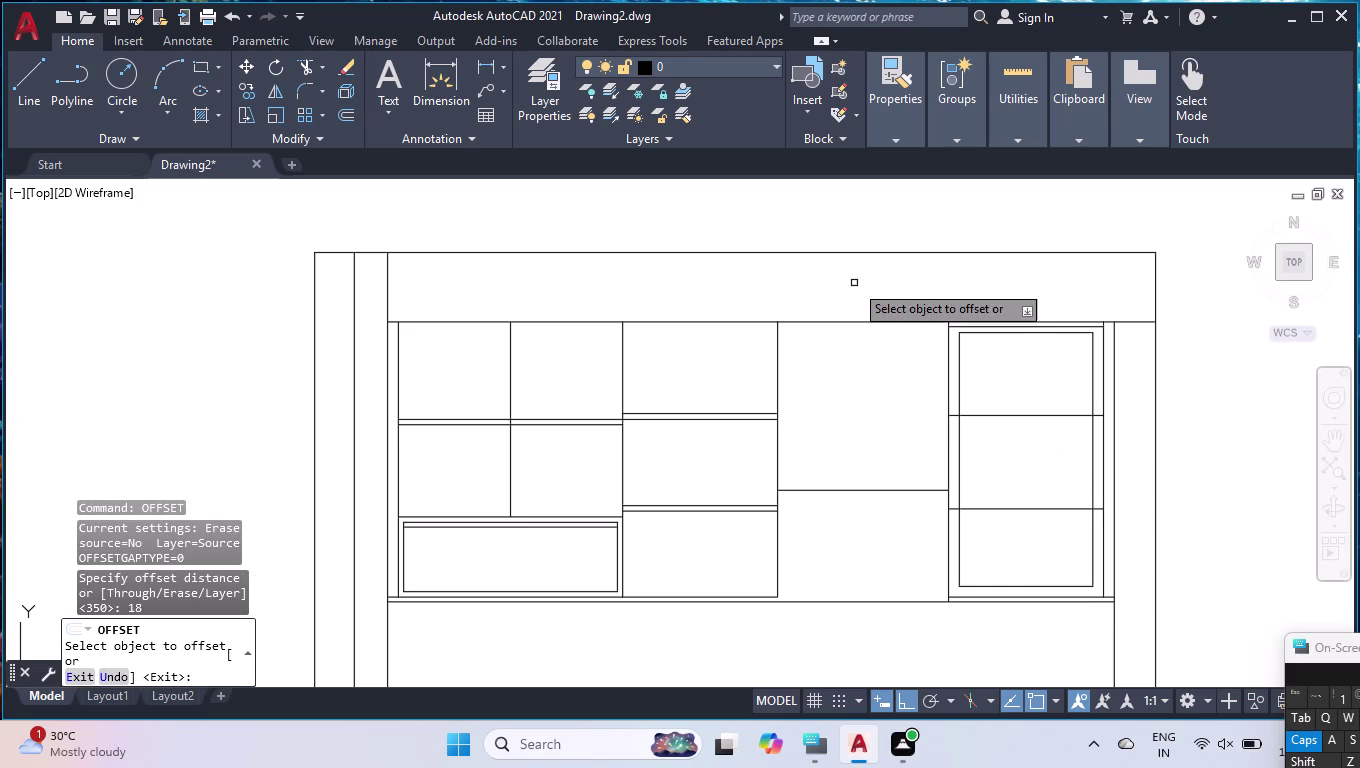
click(997, 413)
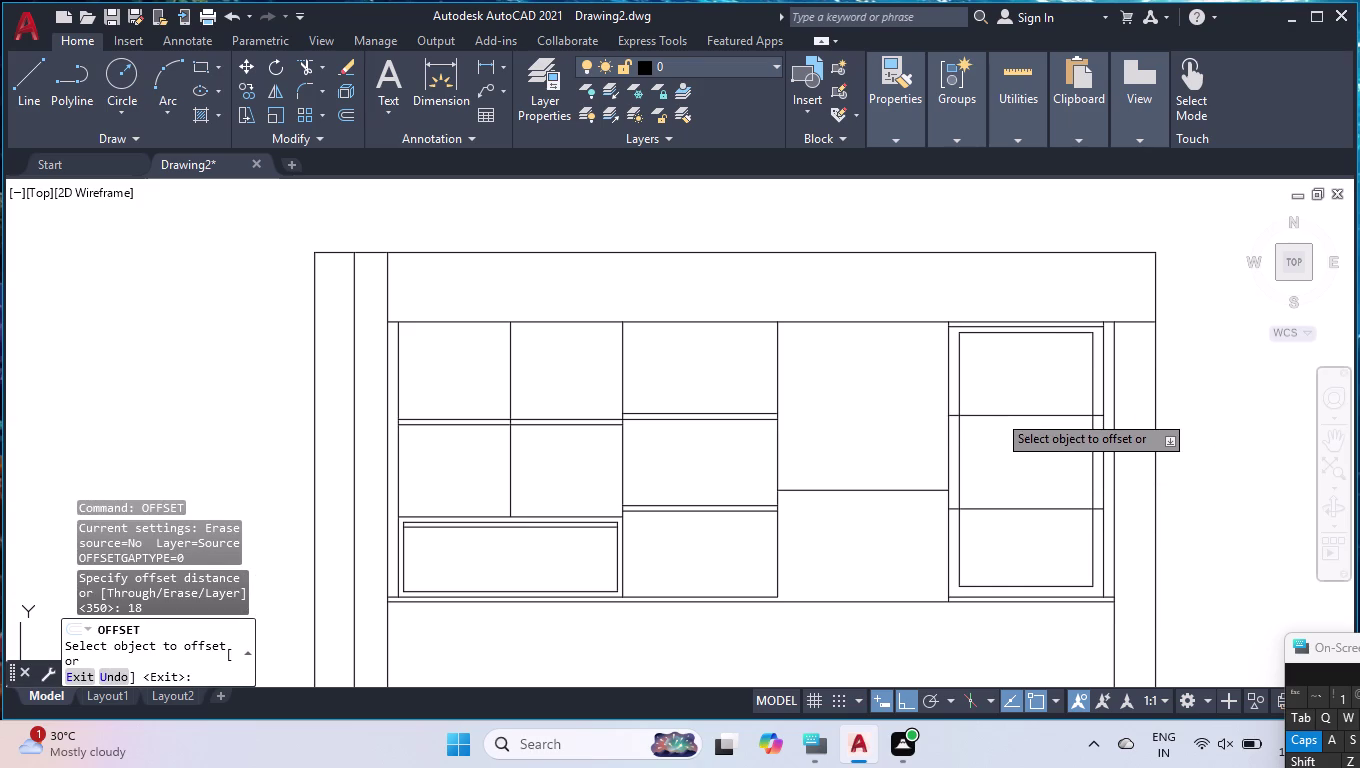
click(996, 437)
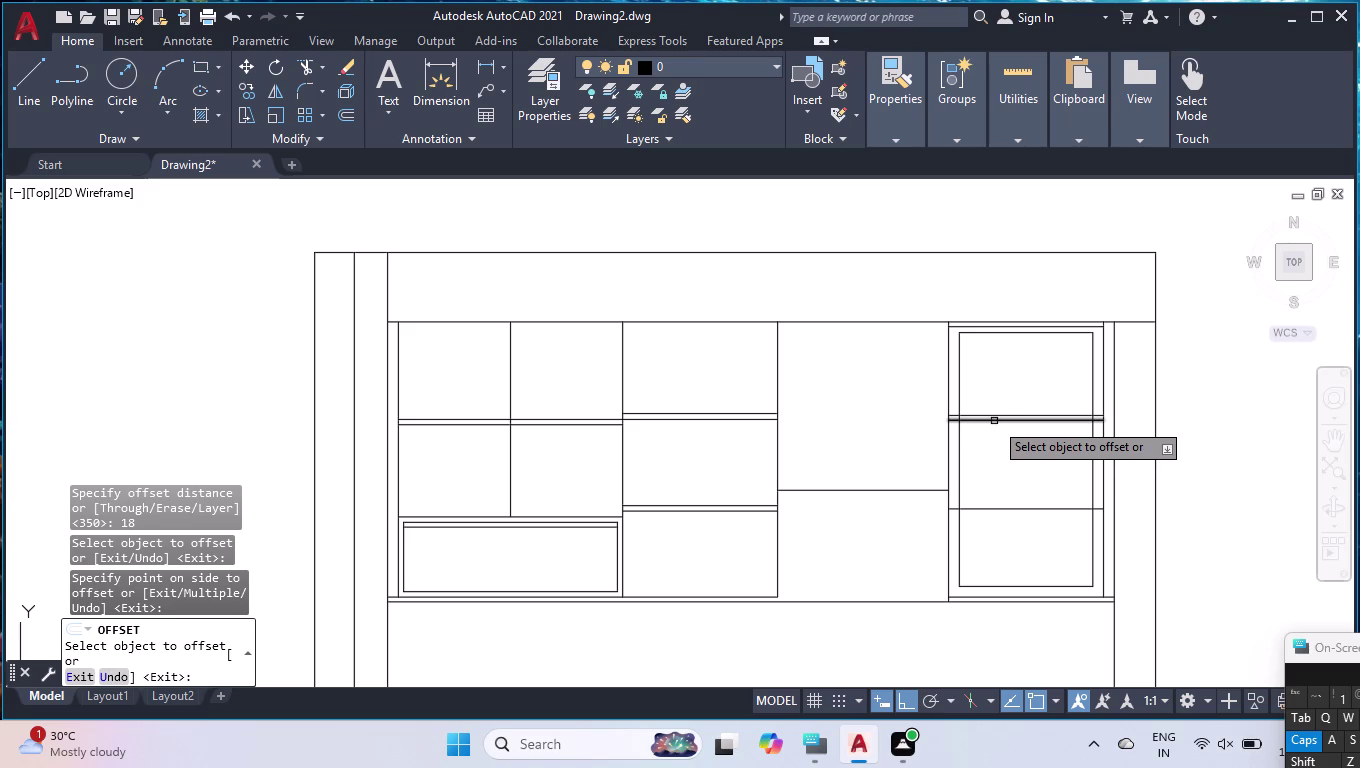
Add further 18-unit parallel lines, thickening the lower shelf.
click(994, 421)
click(997, 457)
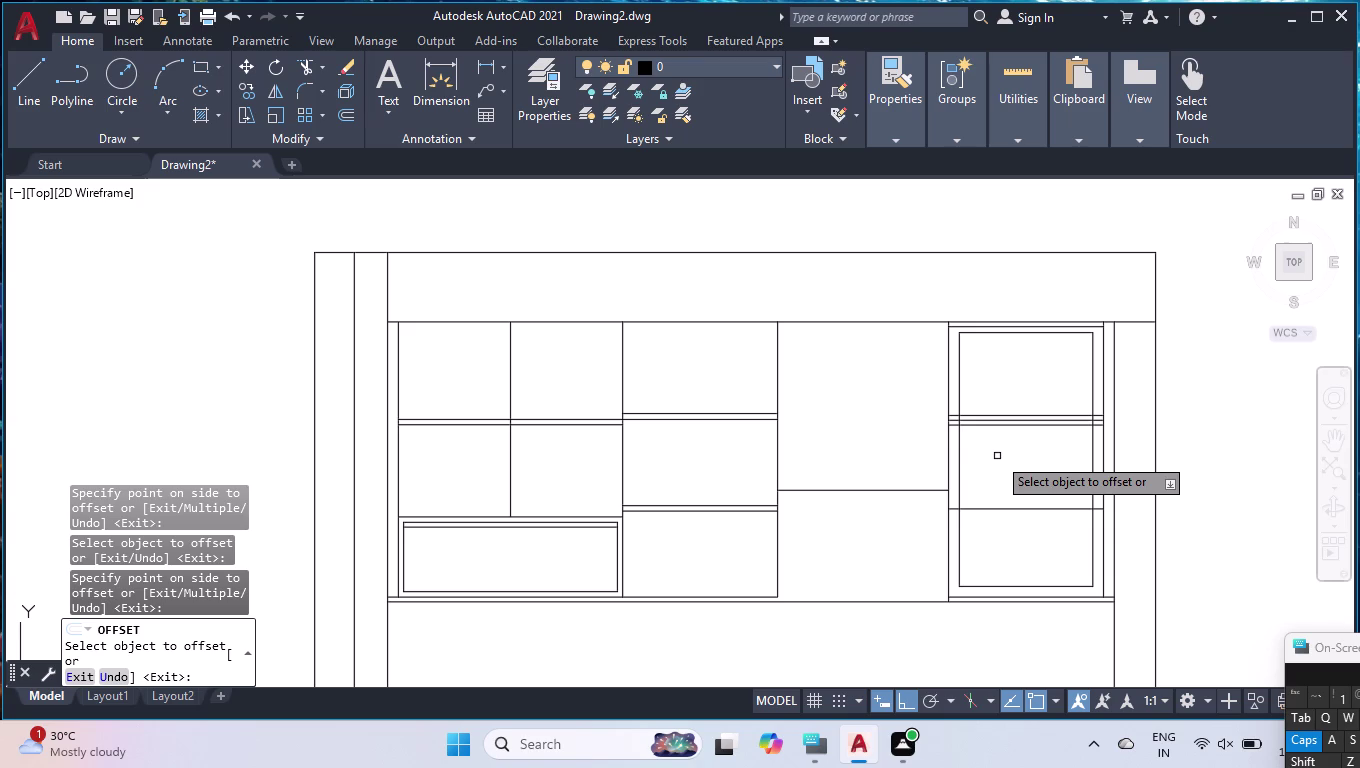
click(1039, 507)
click(1036, 548)
click(1034, 515)
click(1024, 558)
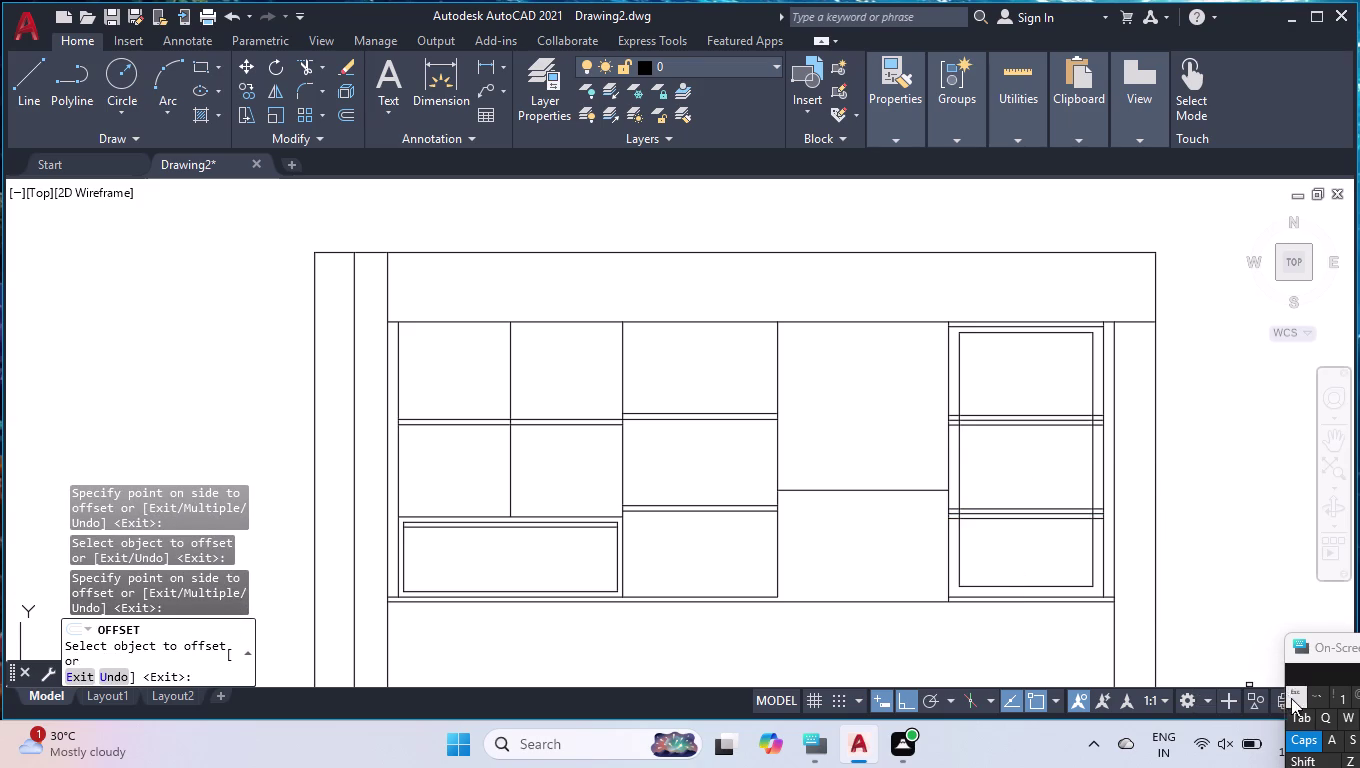
key(Escape)
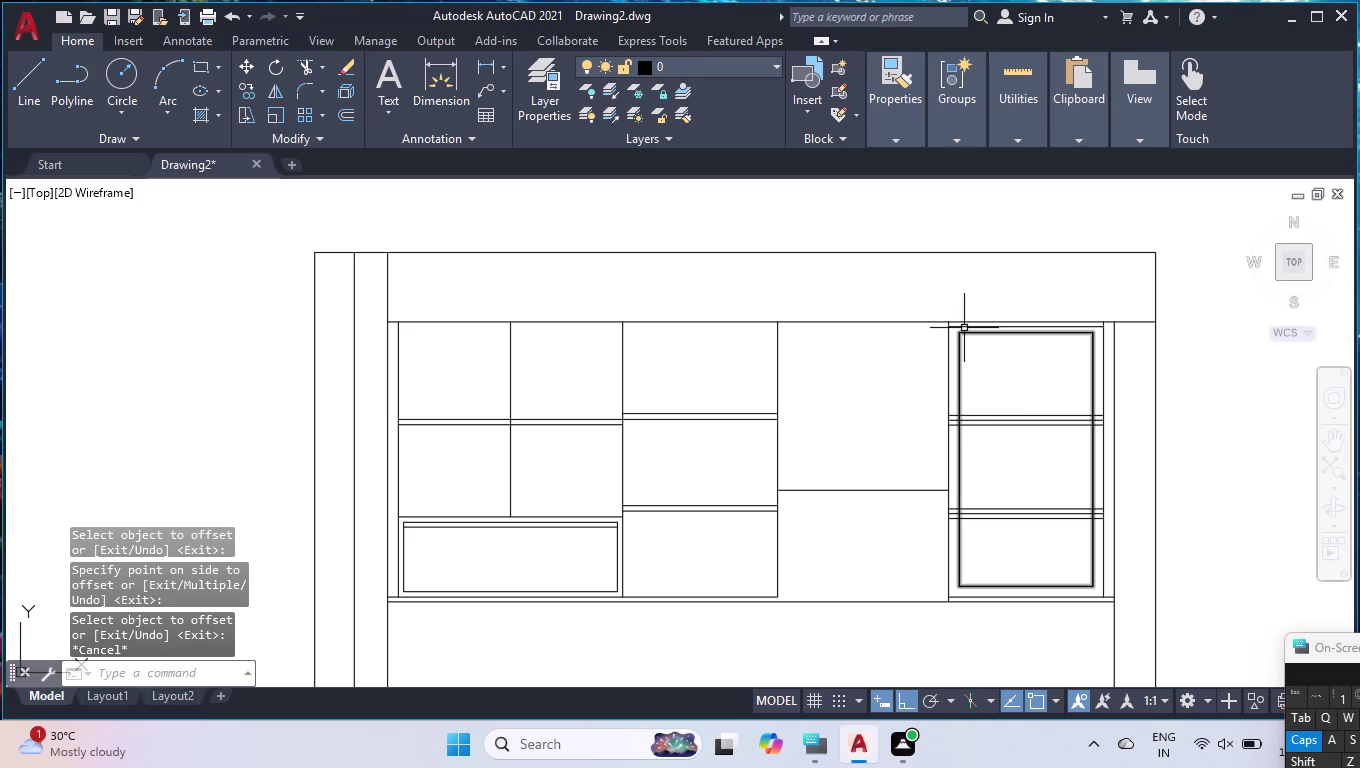
Start a hatch with the SOLID pattern and a yellow fill colour.
key(h)
key(Return)
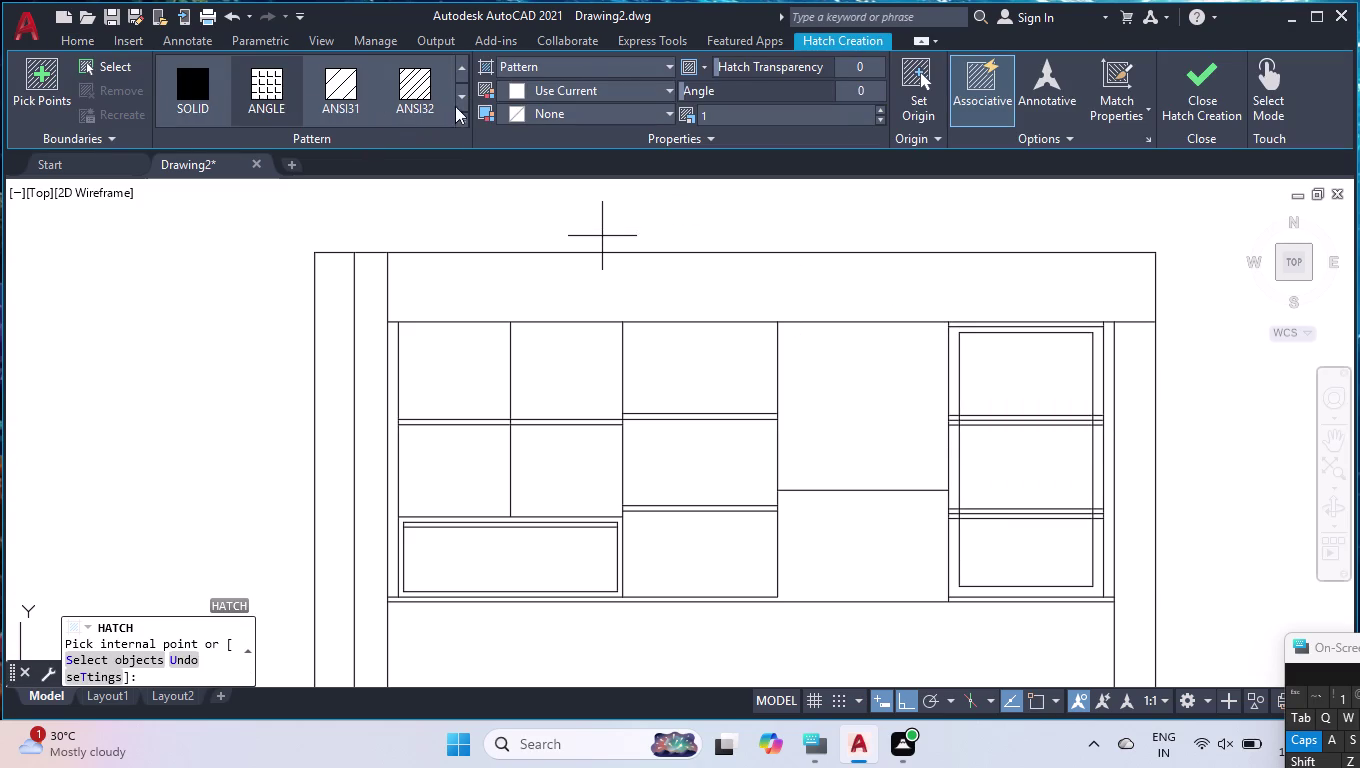
click(199, 78)
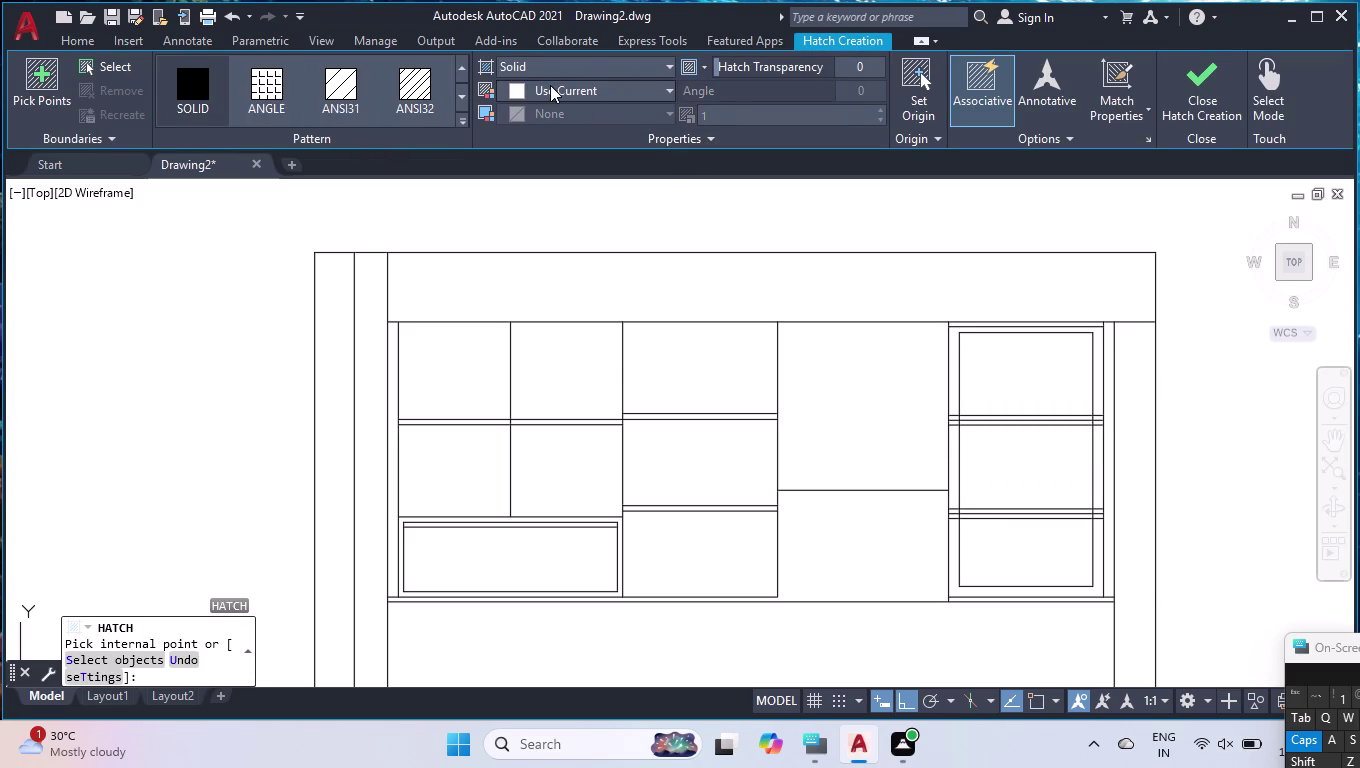
click(550, 85)
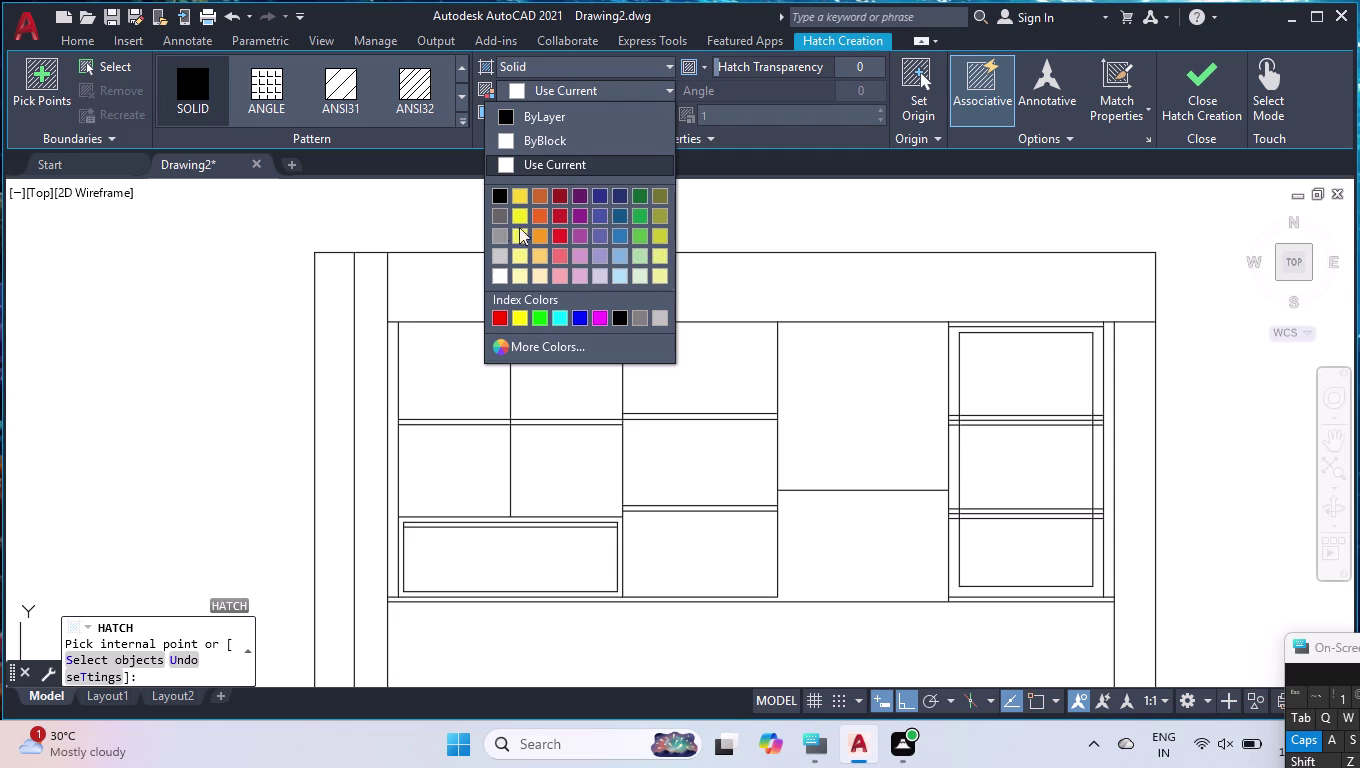
click(524, 229)
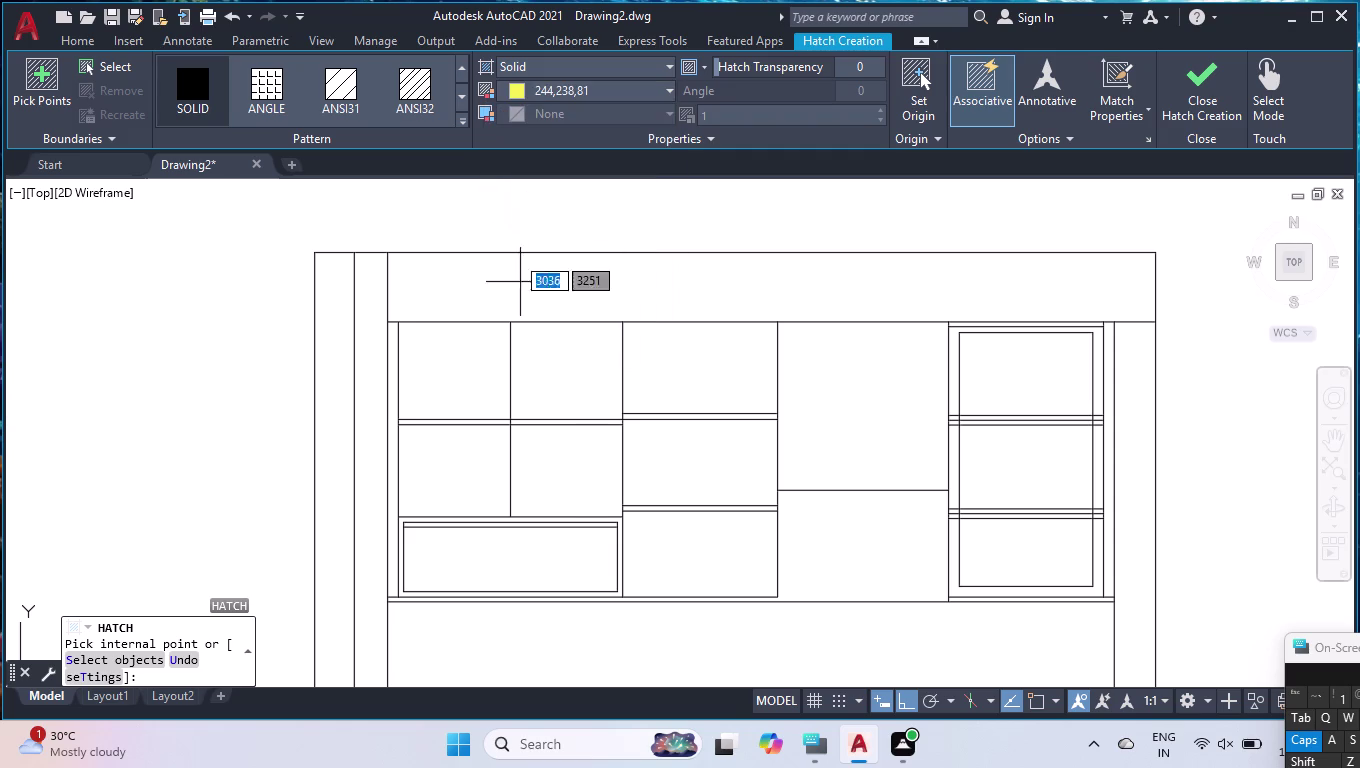
Set the hatch colour to index 50 and pick the compartment's top strip.
click(556, 91)
click(526, 344)
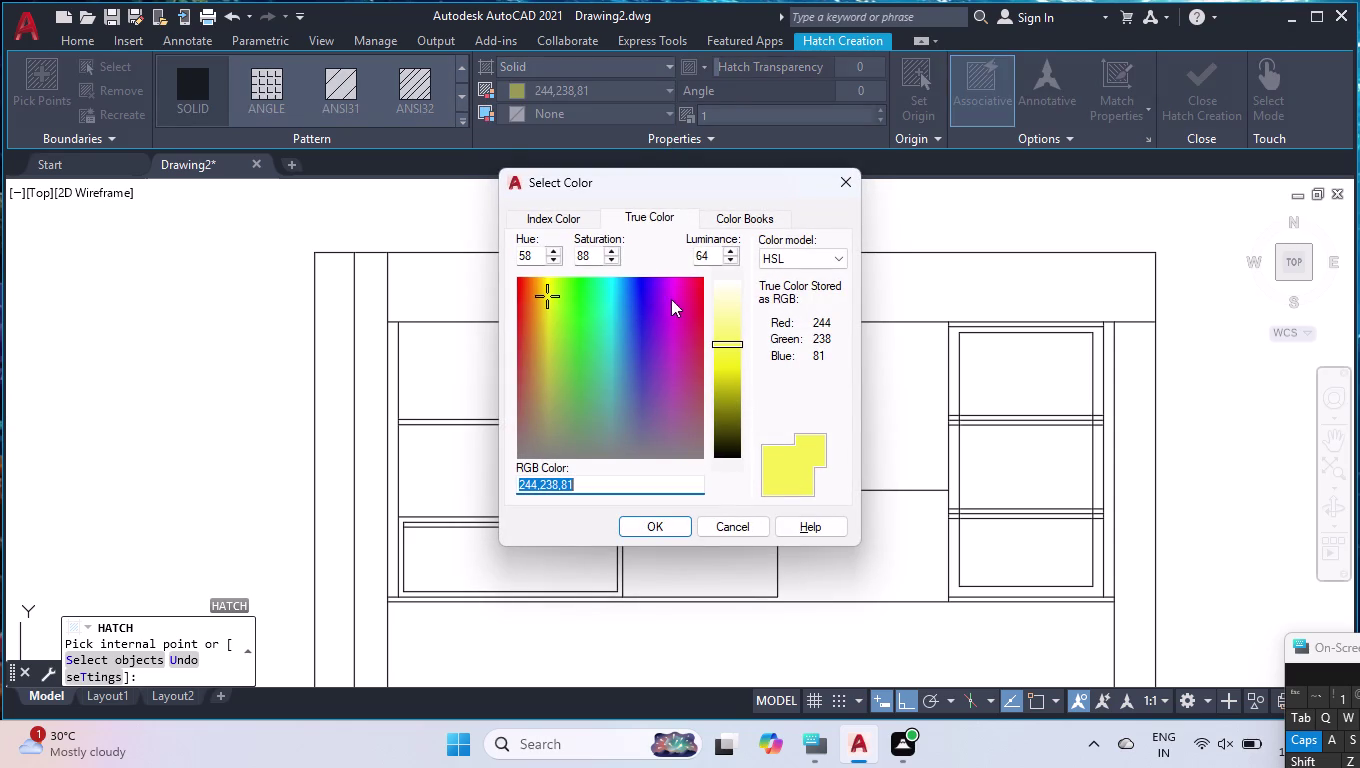
click(585, 222)
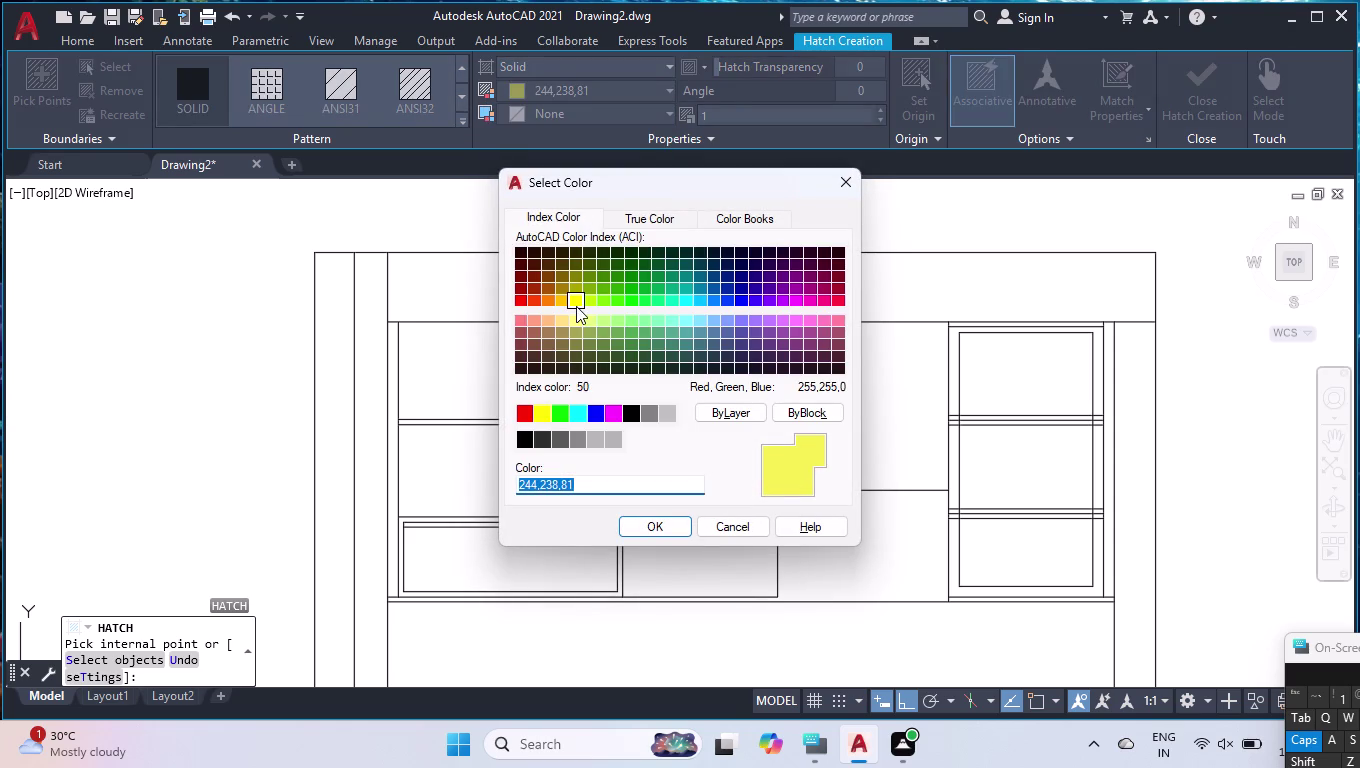
click(576, 306)
click(672, 532)
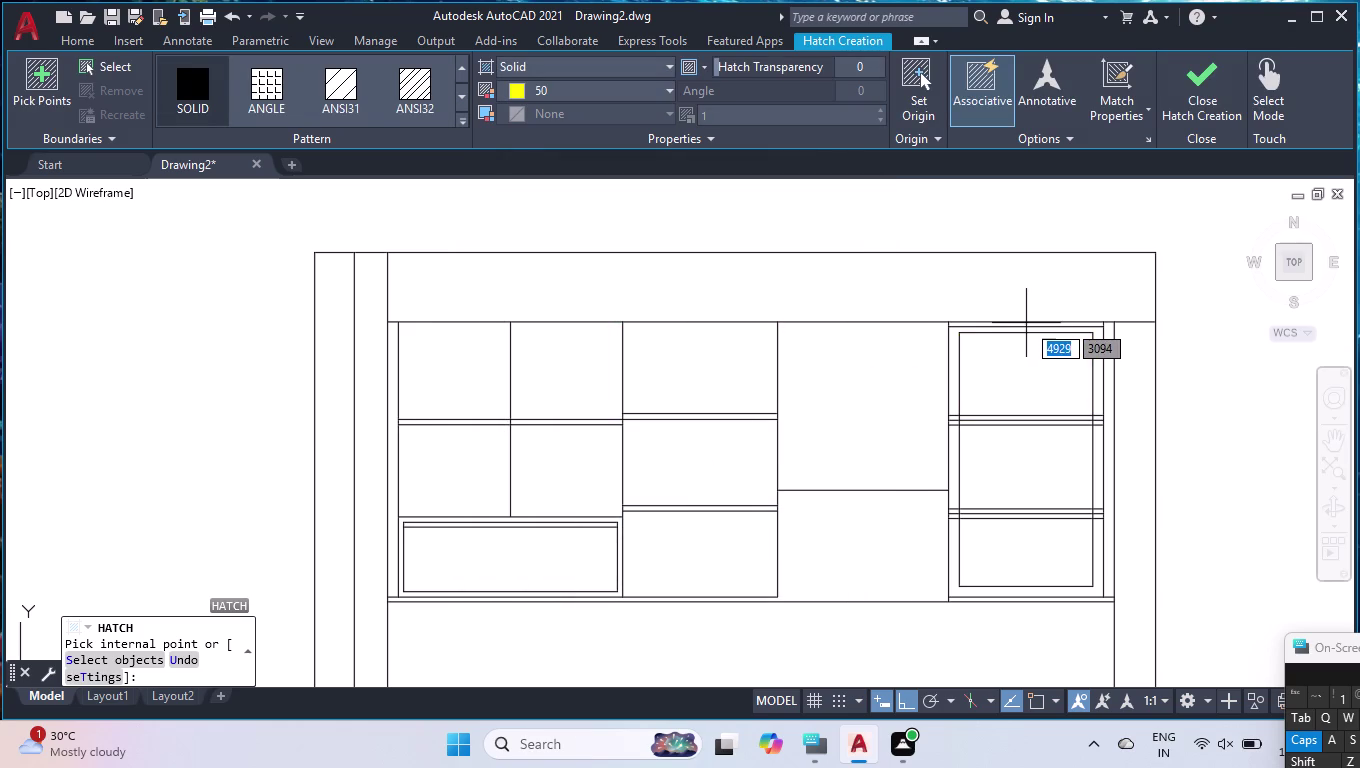
scroll(up, 3)
click(1035, 310)
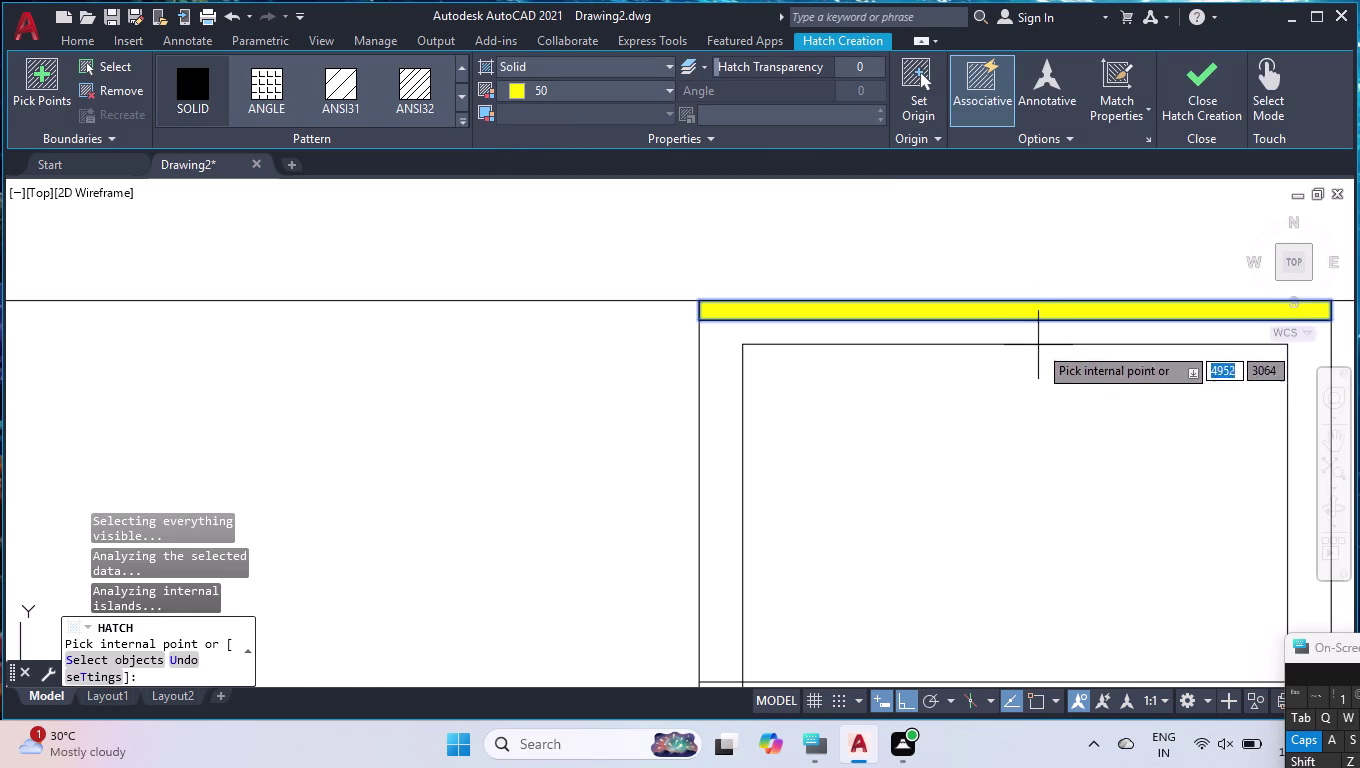
scroll(down, 3)
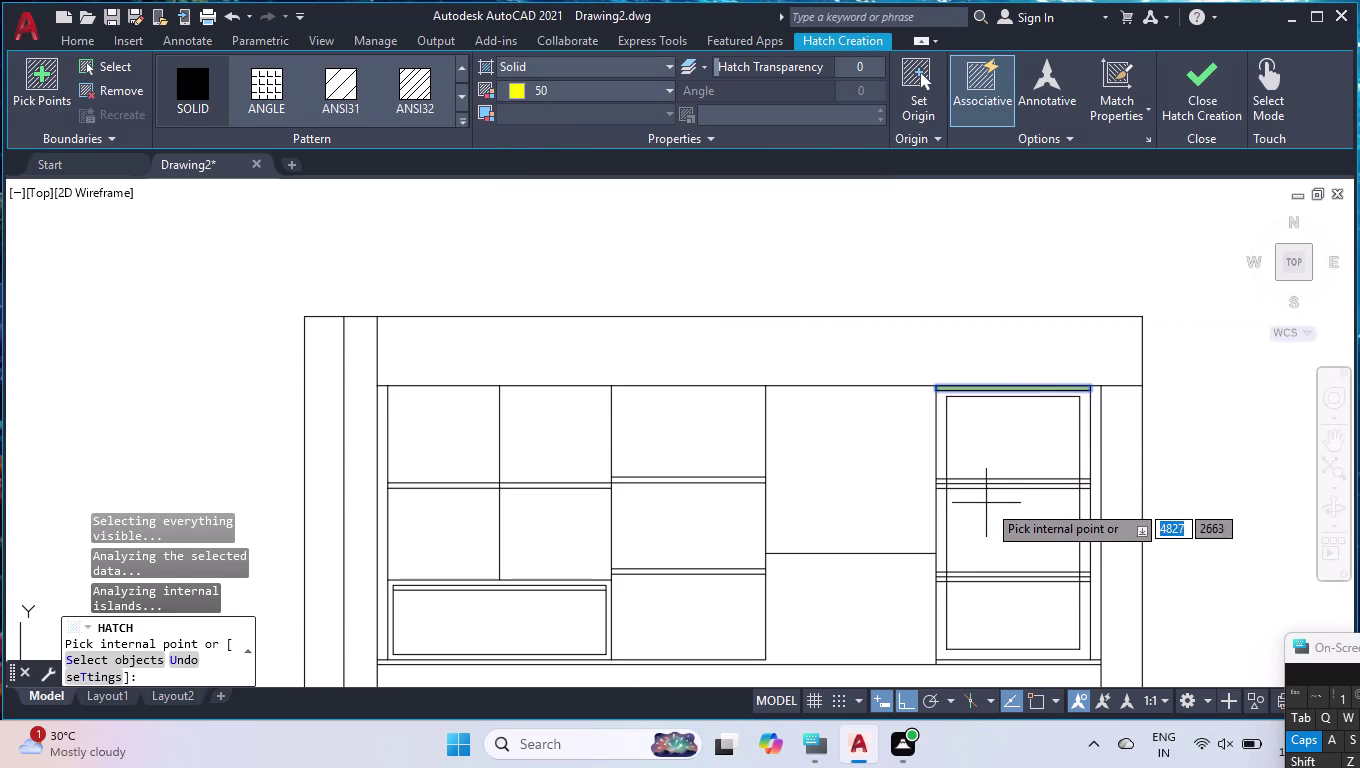